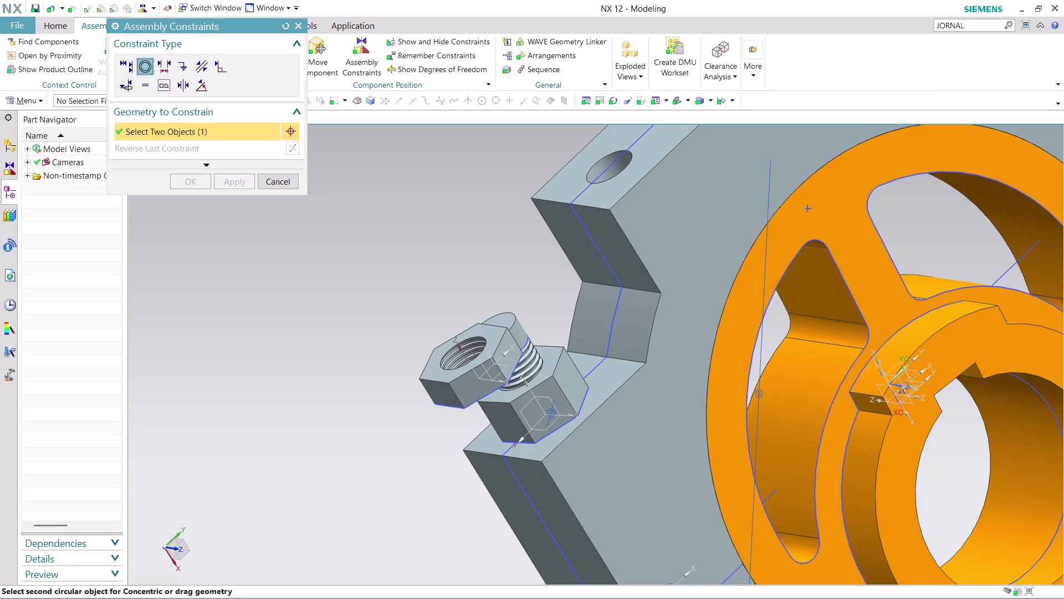
Apply a trial Concentric fit between the bolt's top edge and the nut's arc.
scroll(up, 3)
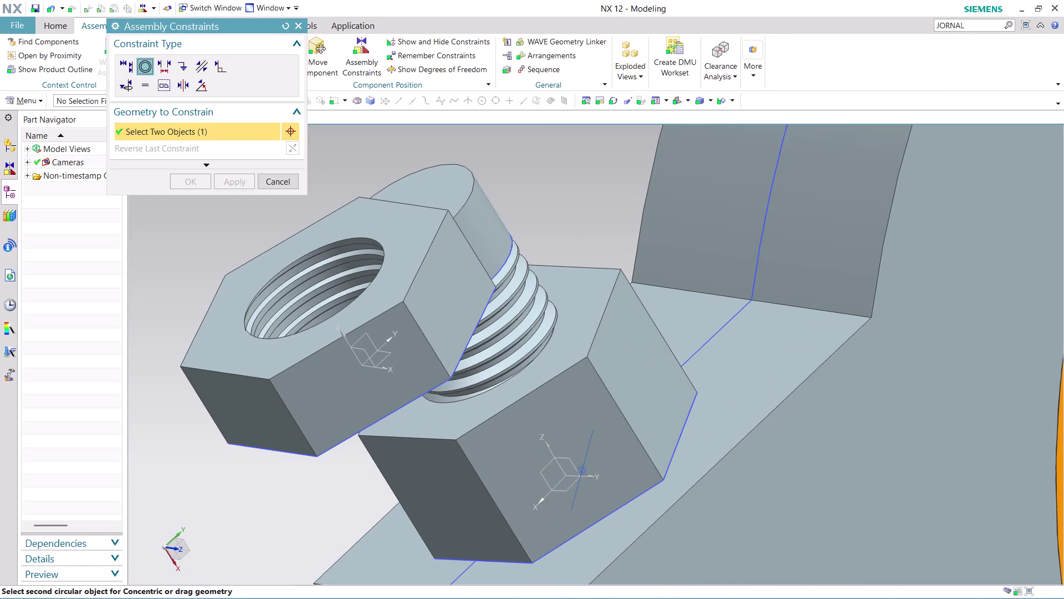
scroll(down, 3)
middle_drag(433, 472, 422, 423)
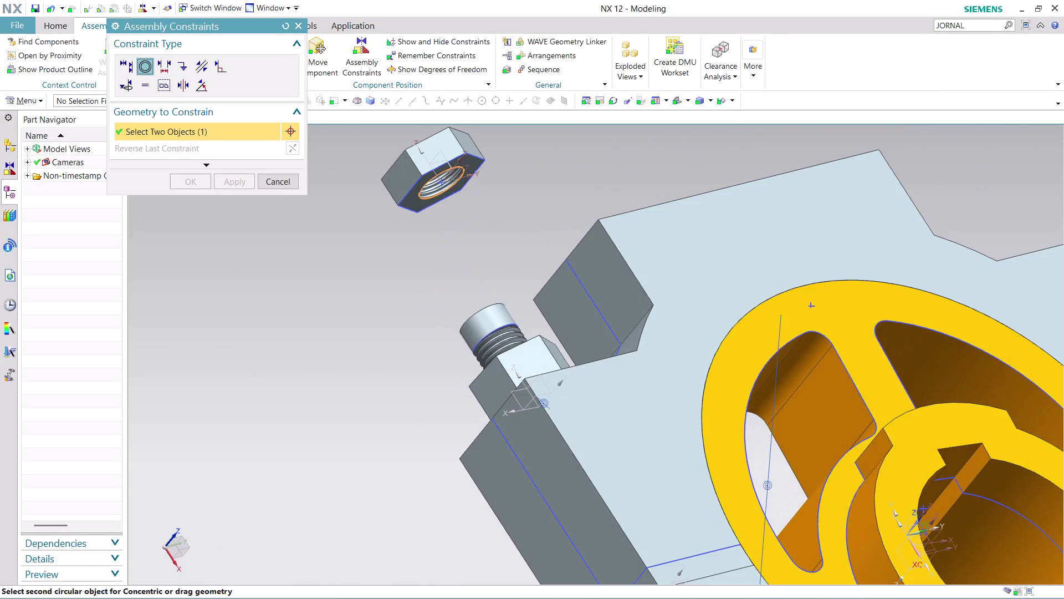
scroll(up, 3)
middle_drag(425, 401, 469, 445)
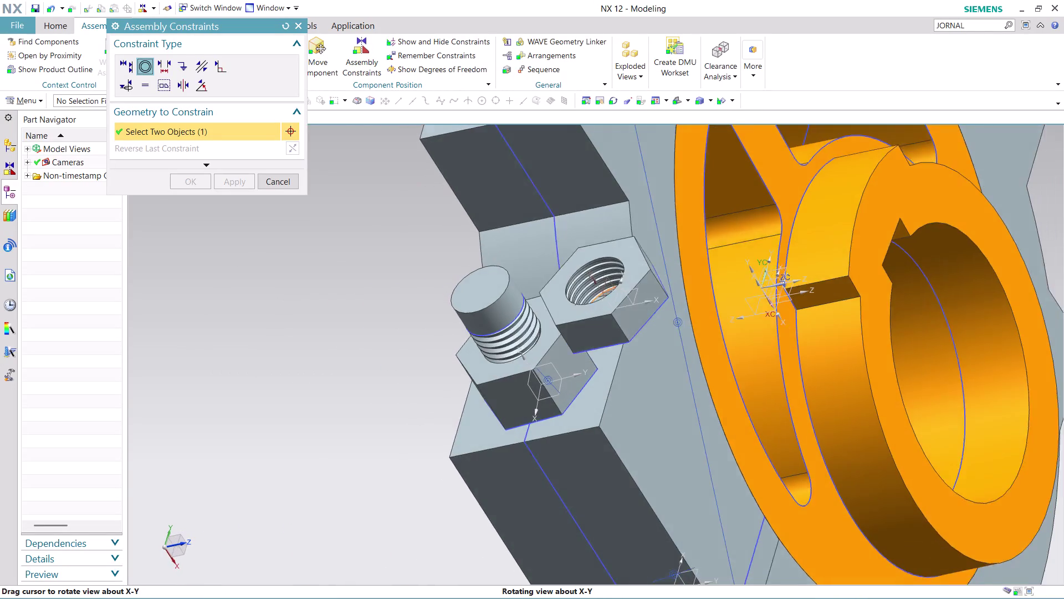
middle_drag(469, 445, 471, 446)
scroll(up, 3)
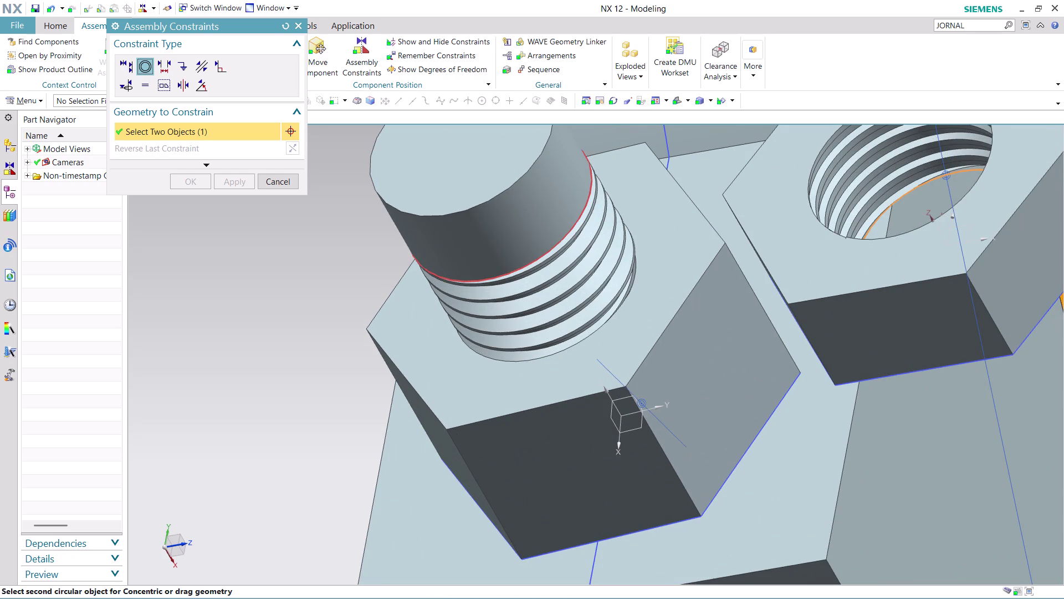
click(514, 266)
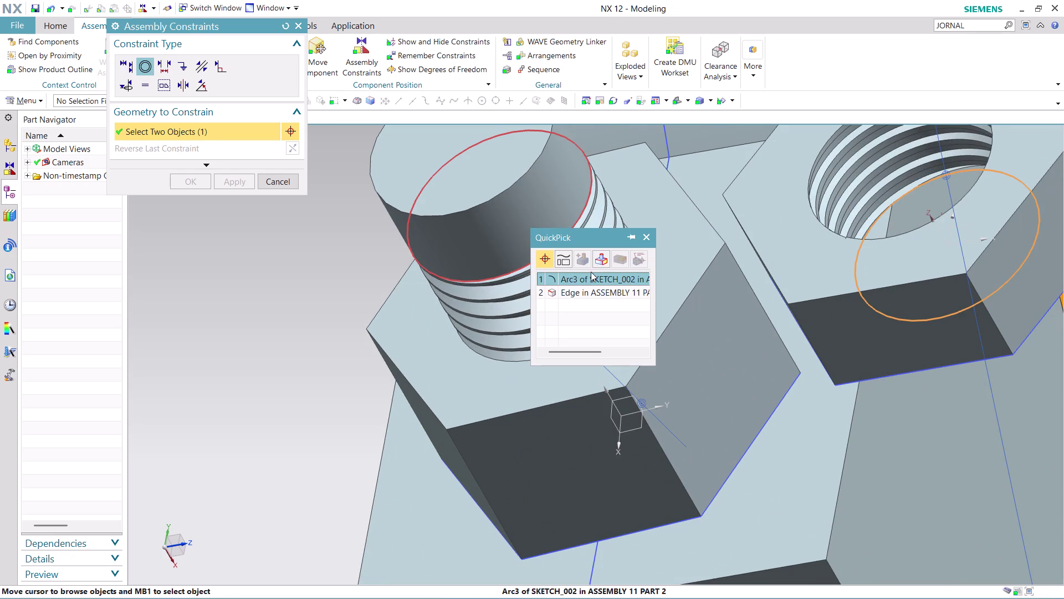
click(592, 273)
scroll(down, 3)
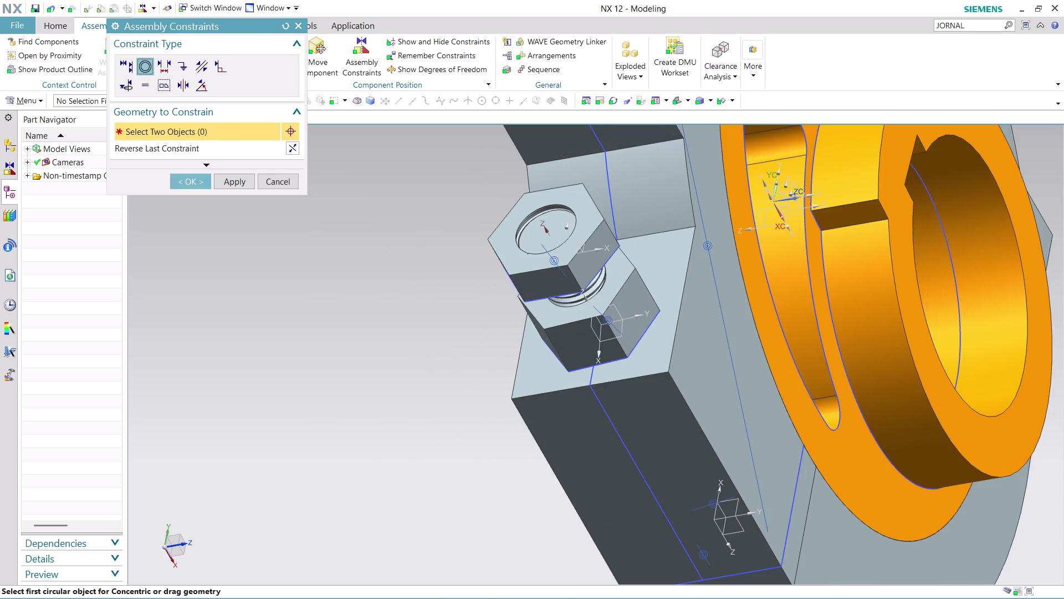
Undo the concentric fit and close Assembly Constraints, leaving the nut loose.
key(ctrl+z)
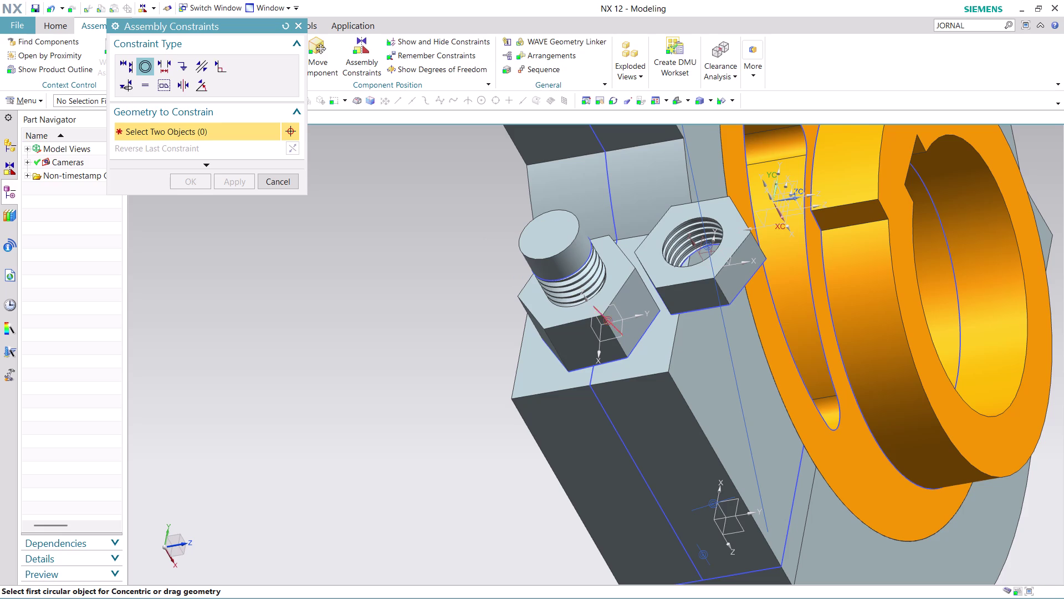
scroll(down, 3)
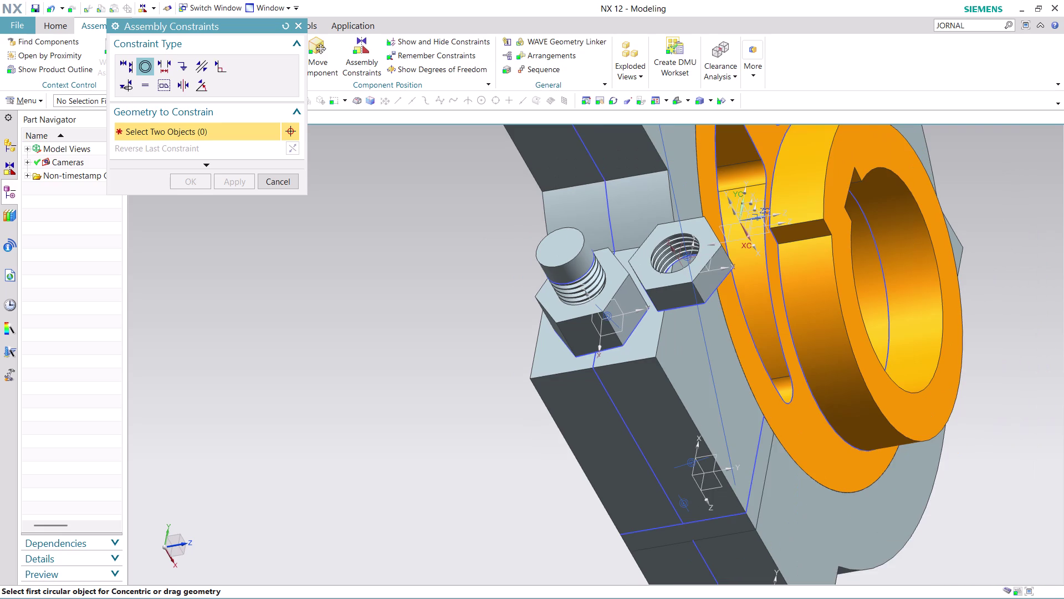
middle_drag(971, 352, 956, 329)
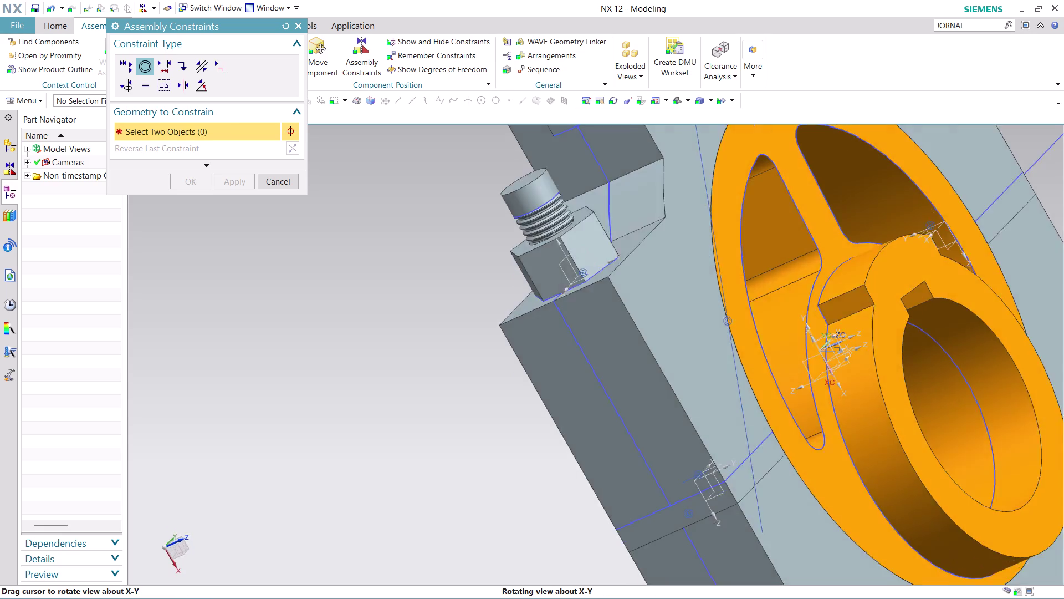
middle_drag(956, 329, 905, 324)
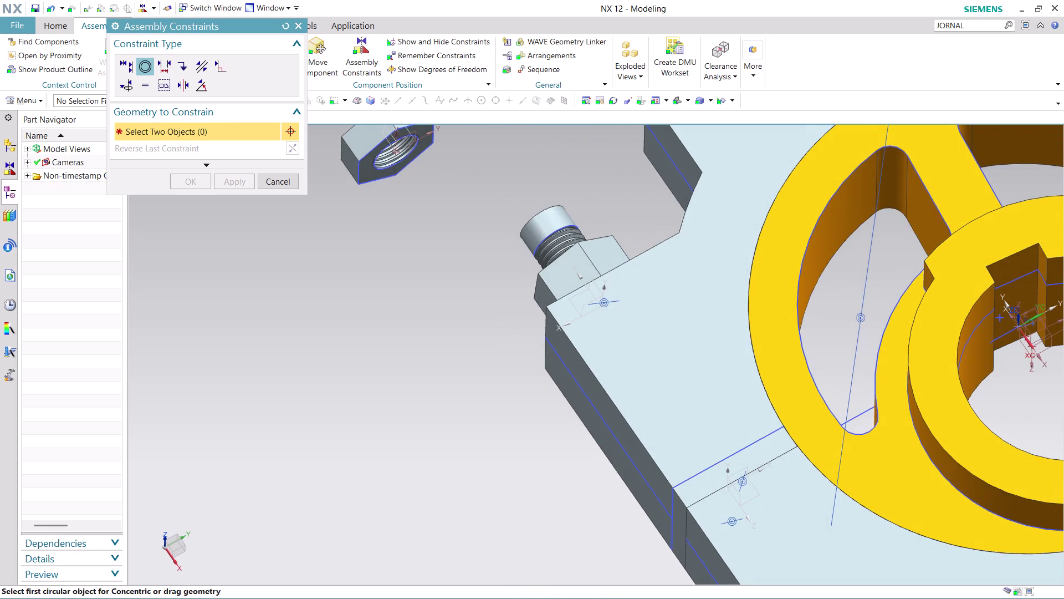
scroll(down, 3)
scroll(up, 3)
scroll(down, 3)
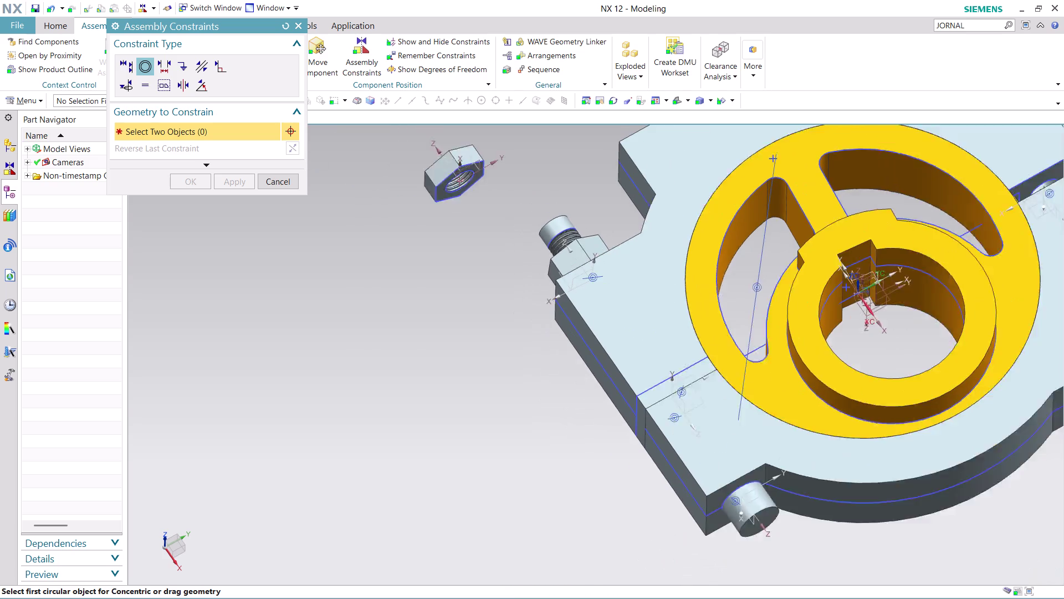
scroll(down, 3)
scroll(up, 3)
middle_drag(604, 210, 626, 226)
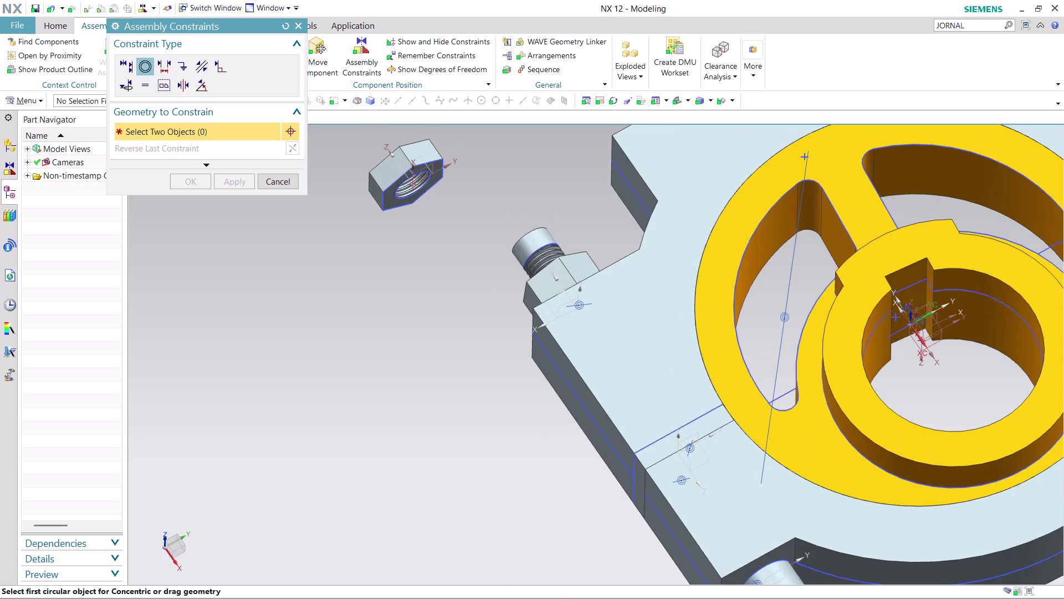
middle_drag(626, 226, 642, 238)
key(ctrl+z)
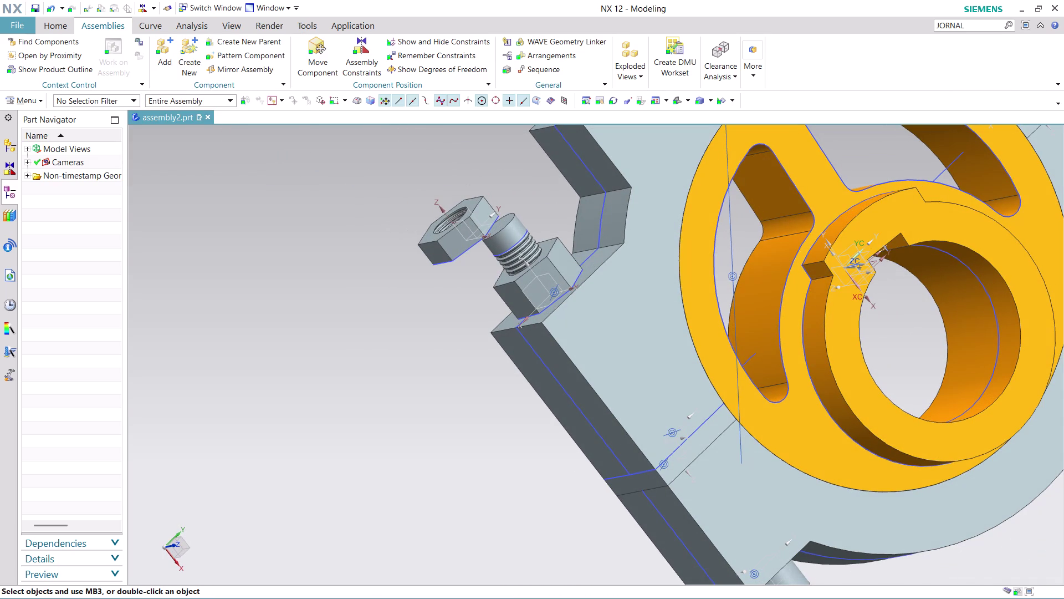
Rotate the loose hex nut about its axis to roughly 200 degrees with Move Component.
key(ctrl+z)
key(ctrl+z)
scroll(down, 3)
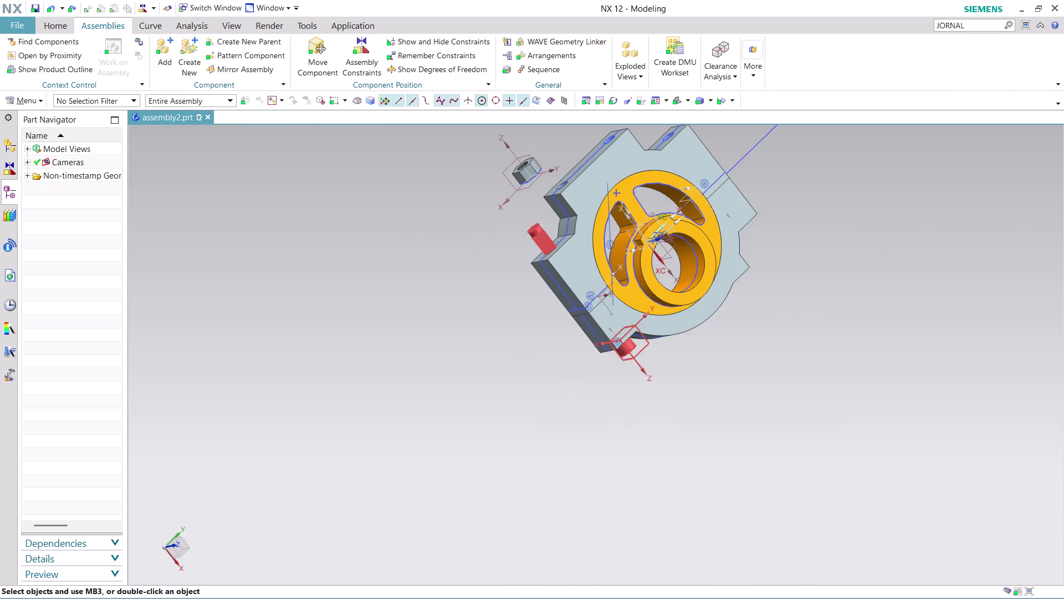
scroll(down, 3)
scroll(up, 3)
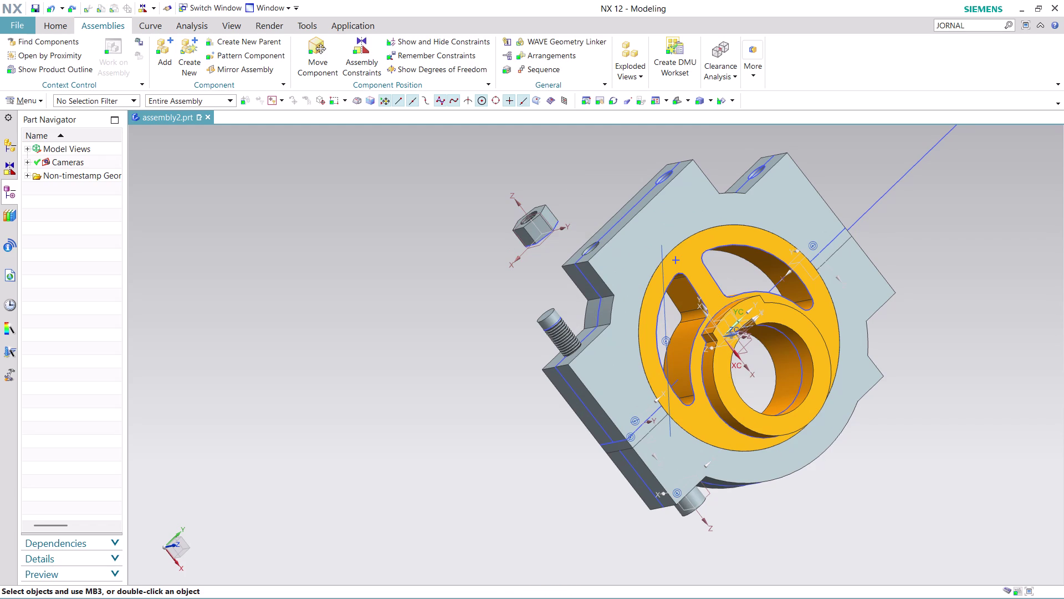
click(306, 57)
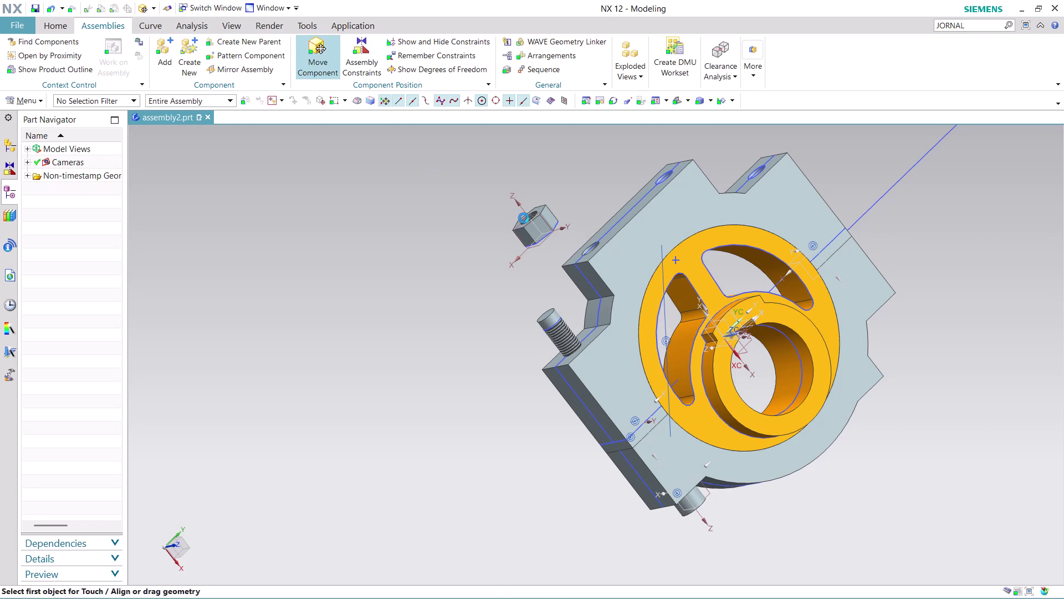
click(527, 220)
click(290, 123)
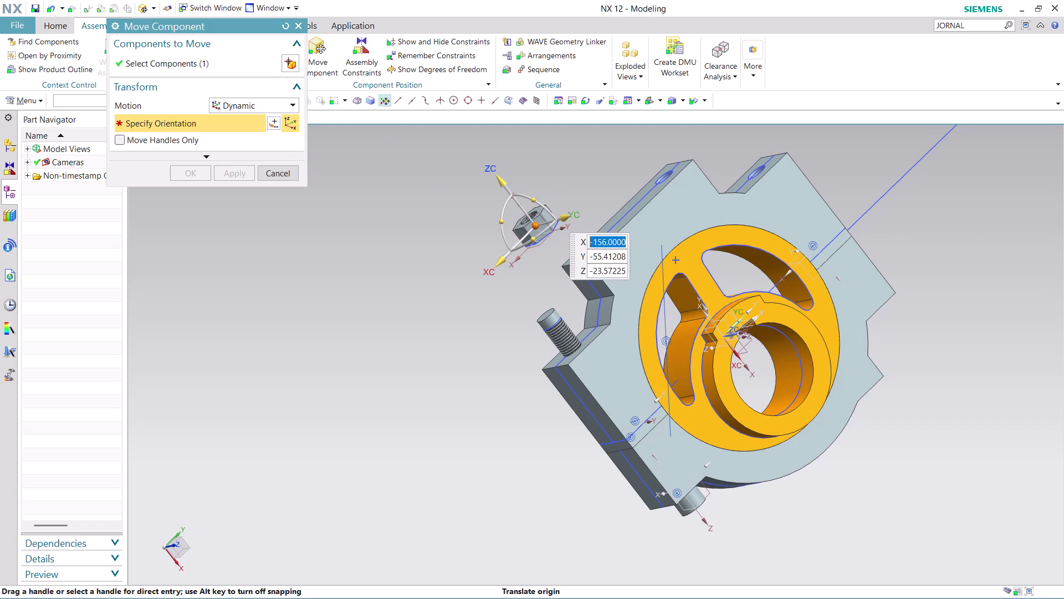
drag(535, 200, 503, 181)
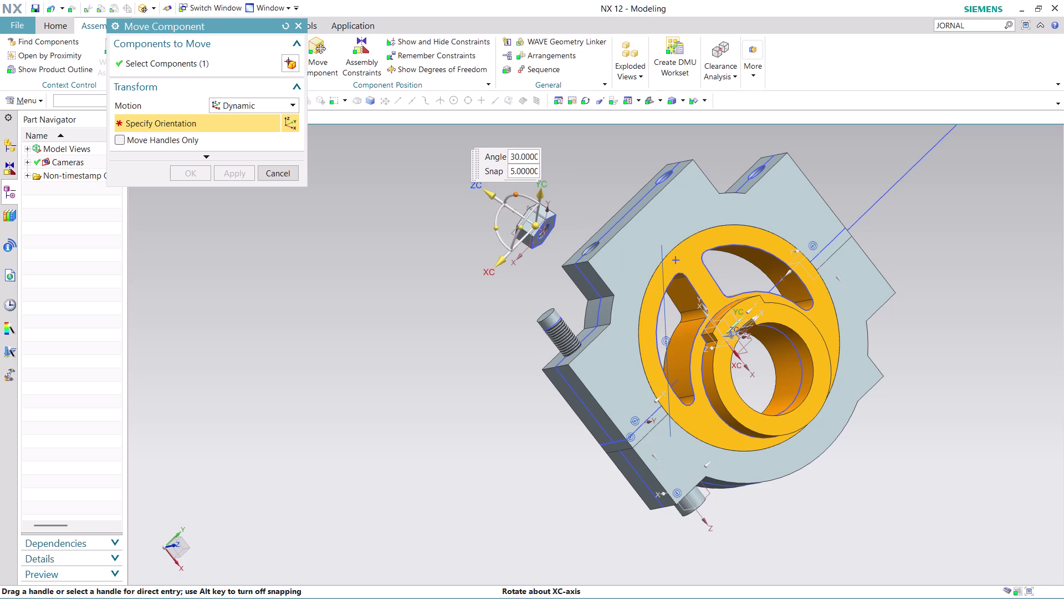
drag(502, 181, 564, 372)
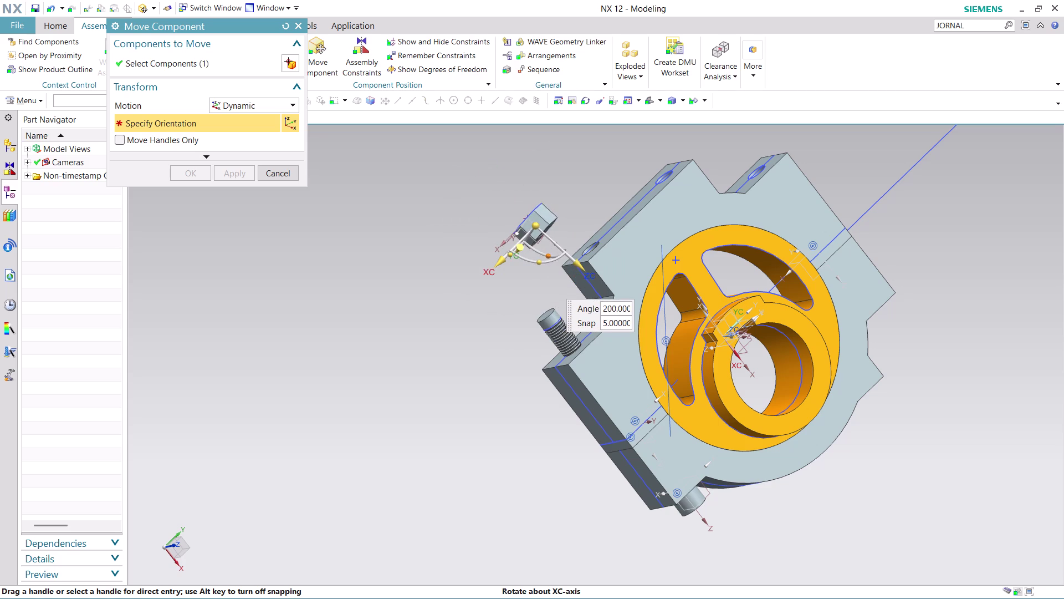
drag(564, 372, 550, 327)
click(181, 172)
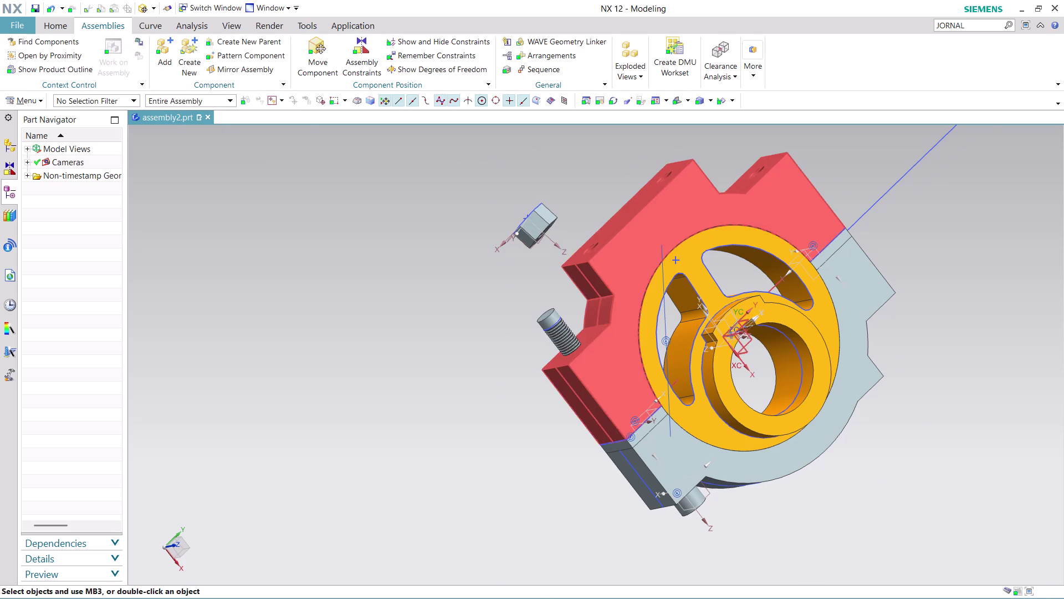
Orbit to the block top and open Assembly Constraints.
scroll(up, 3)
middle_drag(736, 186, 727, 158)
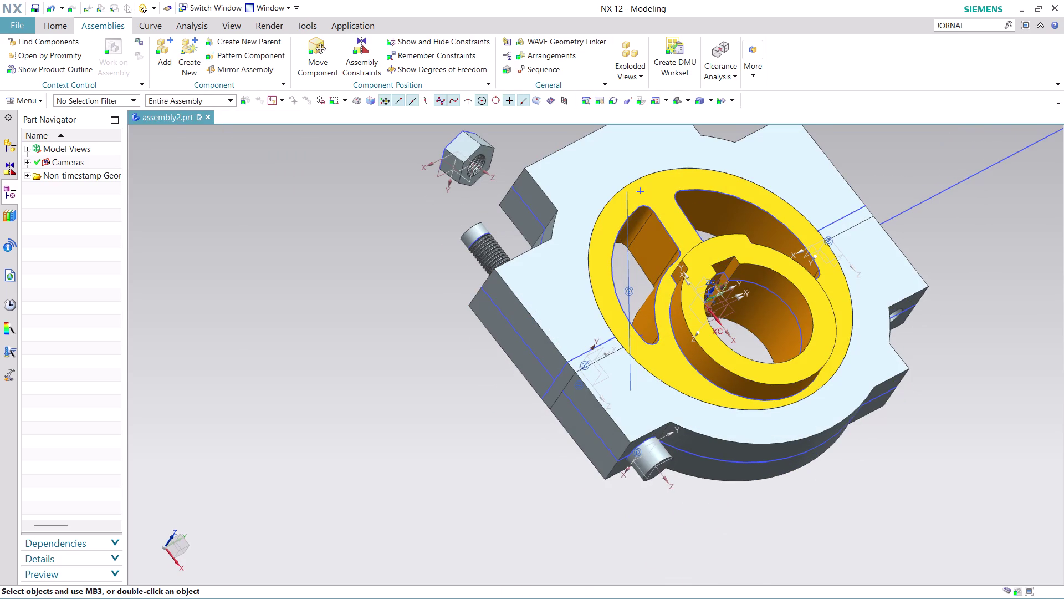
click(373, 52)
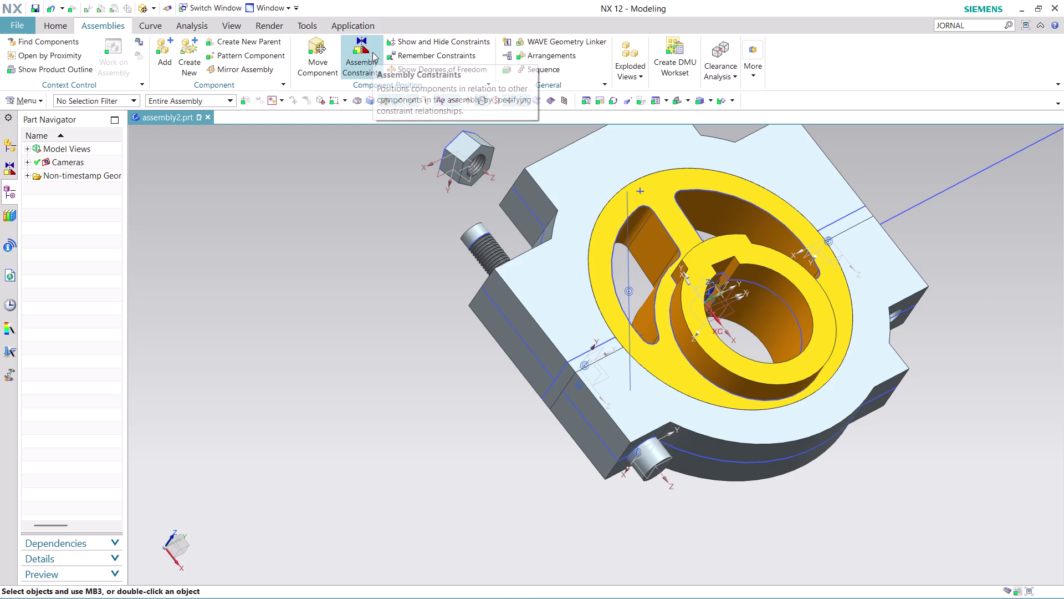
Make the nut's hole edge concentric with the bolt's thread edge, then begin adding a component.
scroll(up, 3)
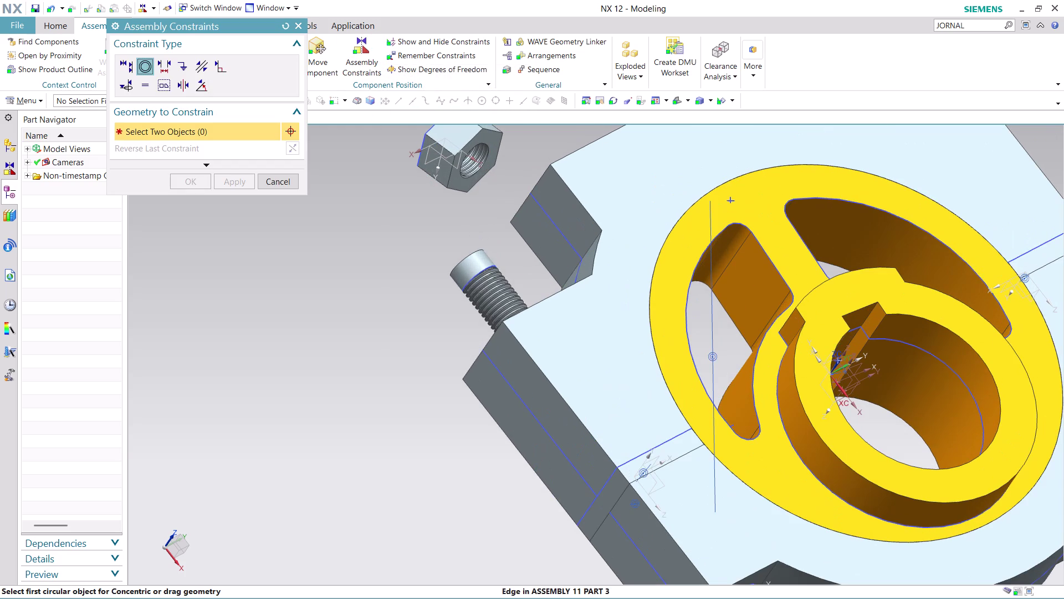
click(484, 146)
middle_drag(498, 217, 513, 230)
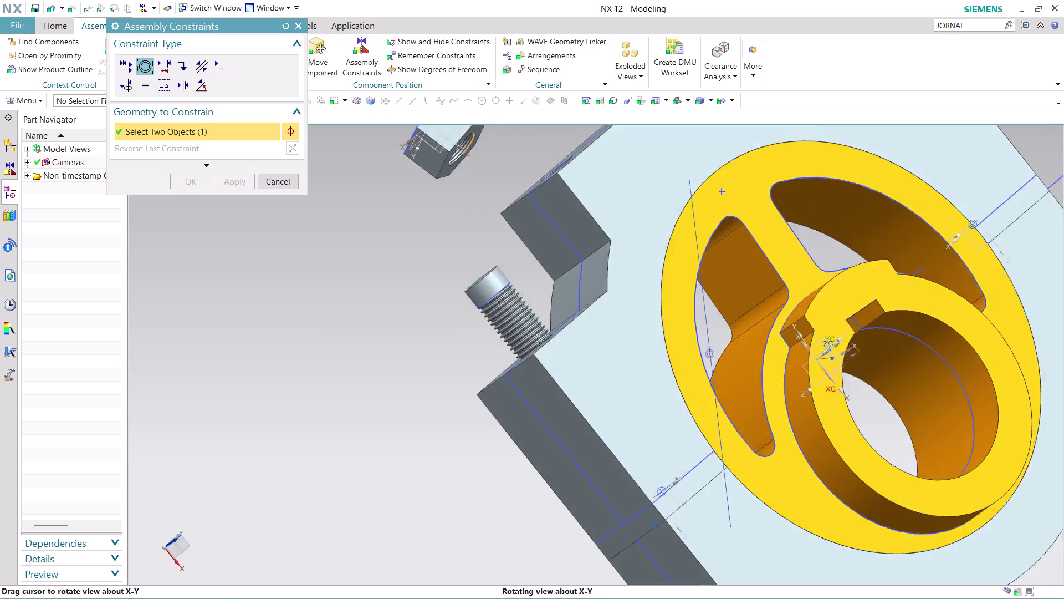
middle_drag(513, 230, 530, 251)
scroll(up, 3)
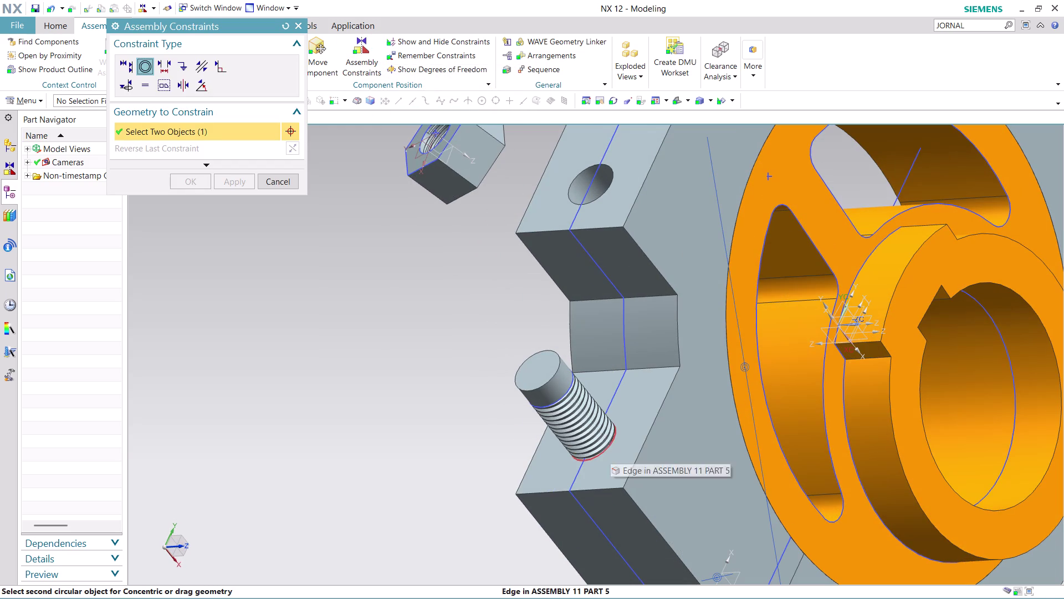
click(610, 449)
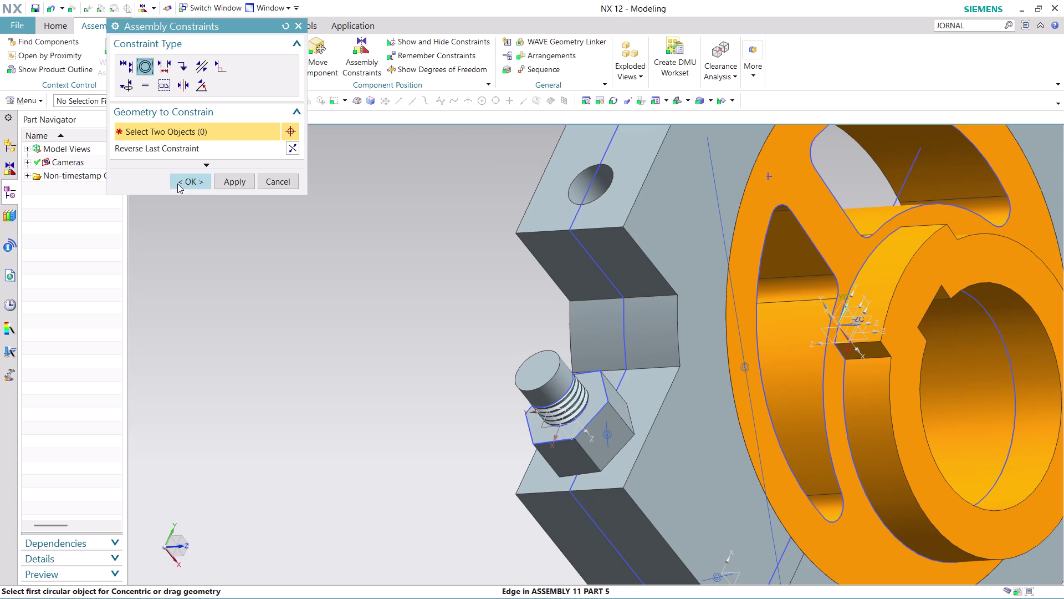
click(177, 183)
click(156, 53)
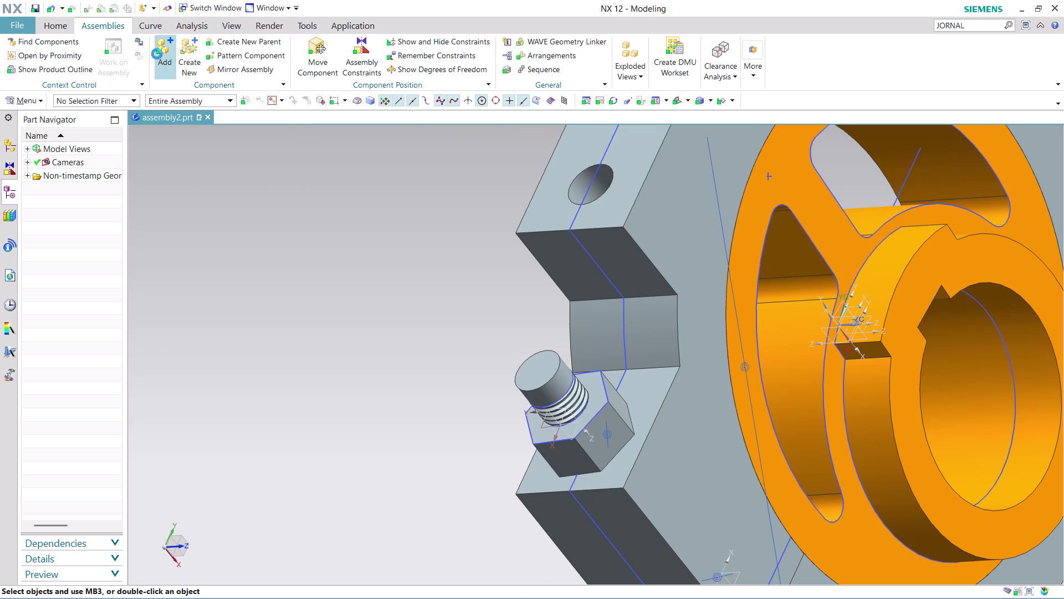
click(289, 84)
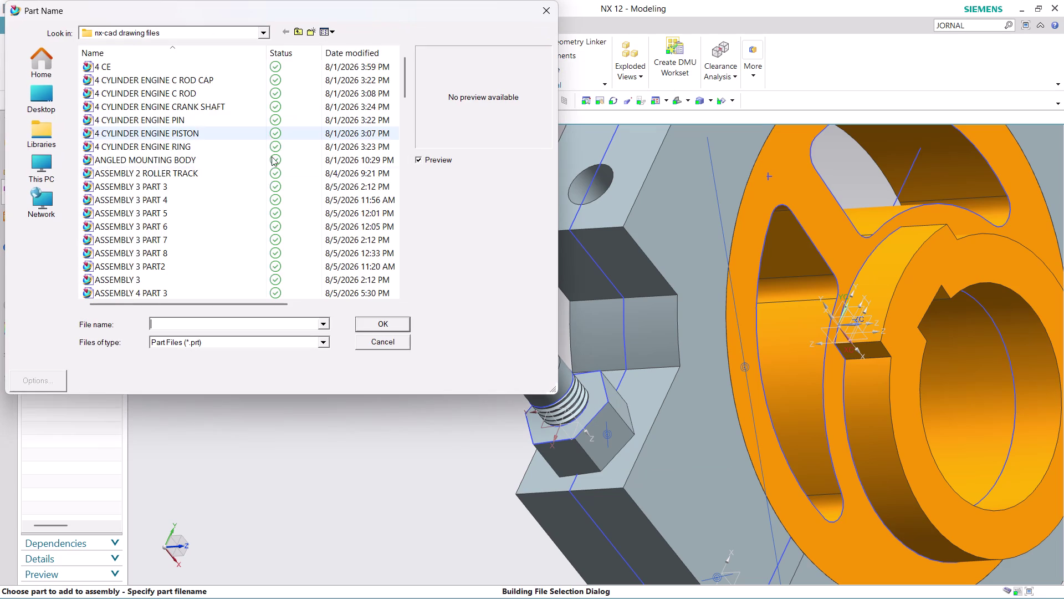
Load the hex nut part with Assembly Location set to Absolute - Displayed Part.
scroll(down, 3)
scroll(down, 3)
scroll(down, 3)
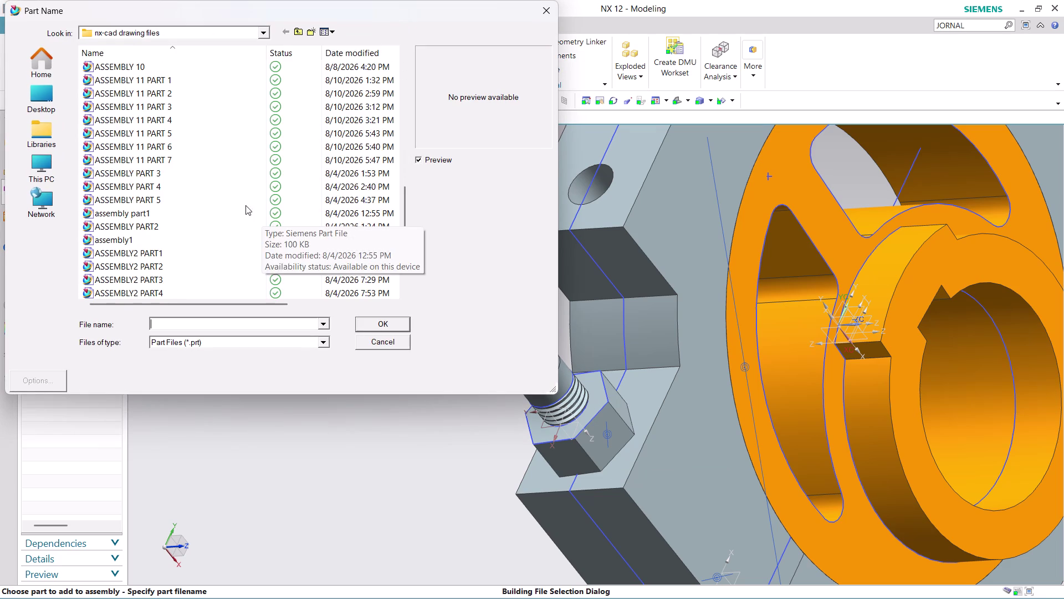
click(200, 158)
click(401, 319)
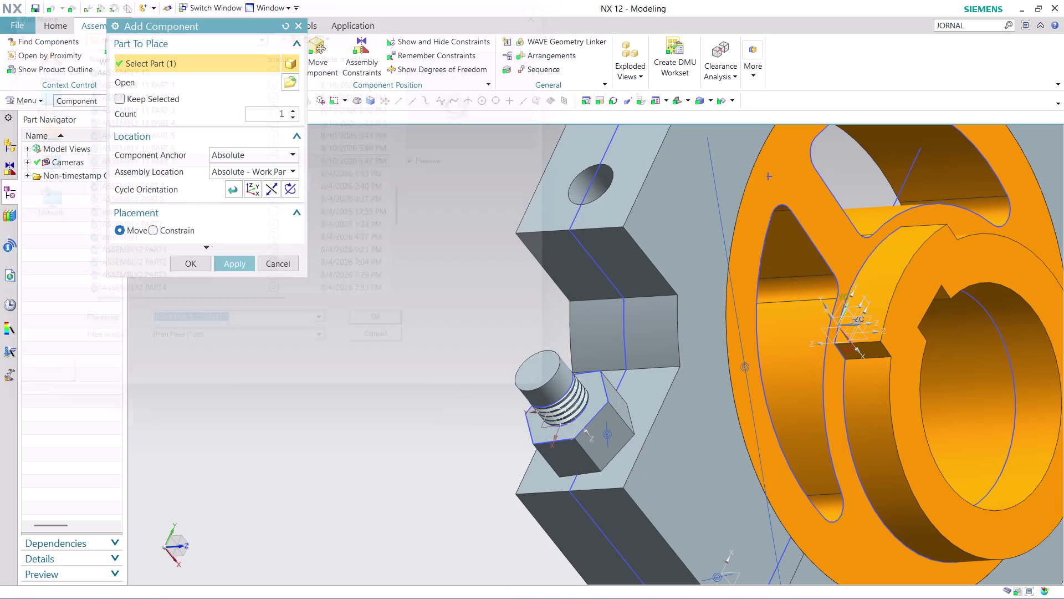
click(283, 166)
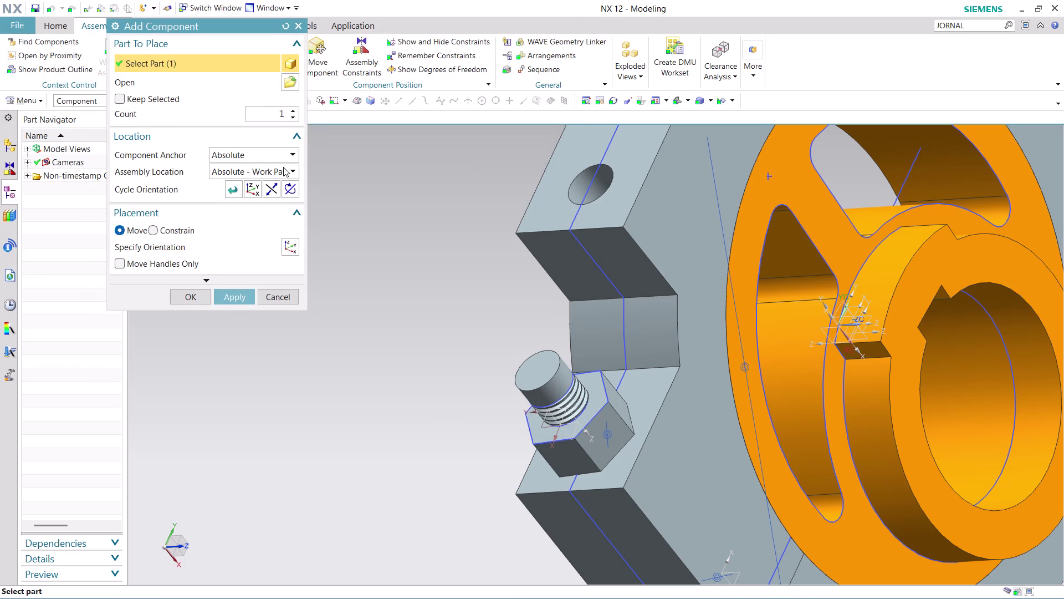
click(275, 215)
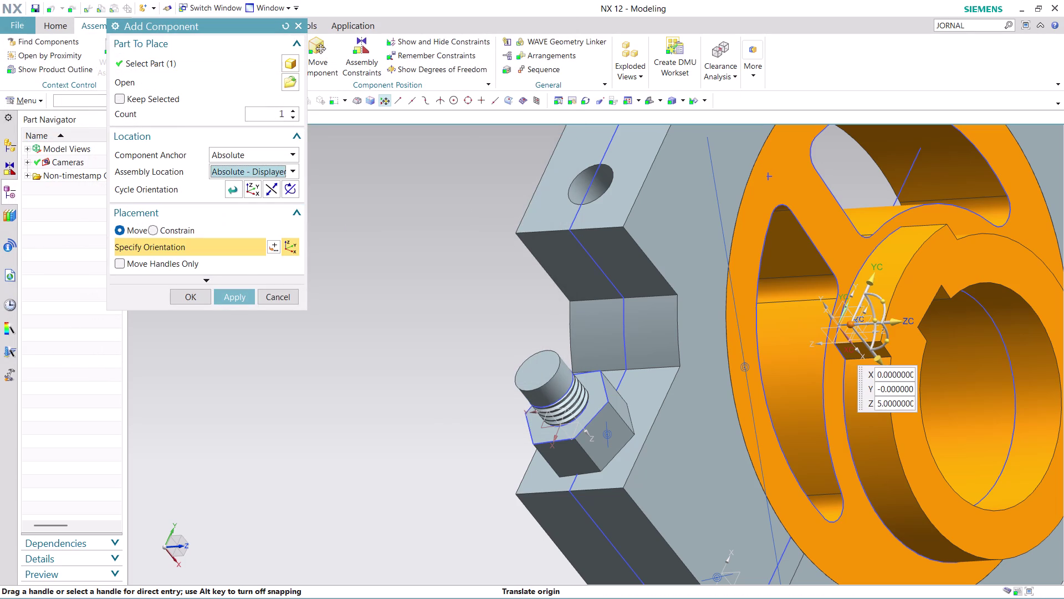
Drag the new nut roughly along Z, X and Y toward the block.
drag(903, 322, 1029, 309)
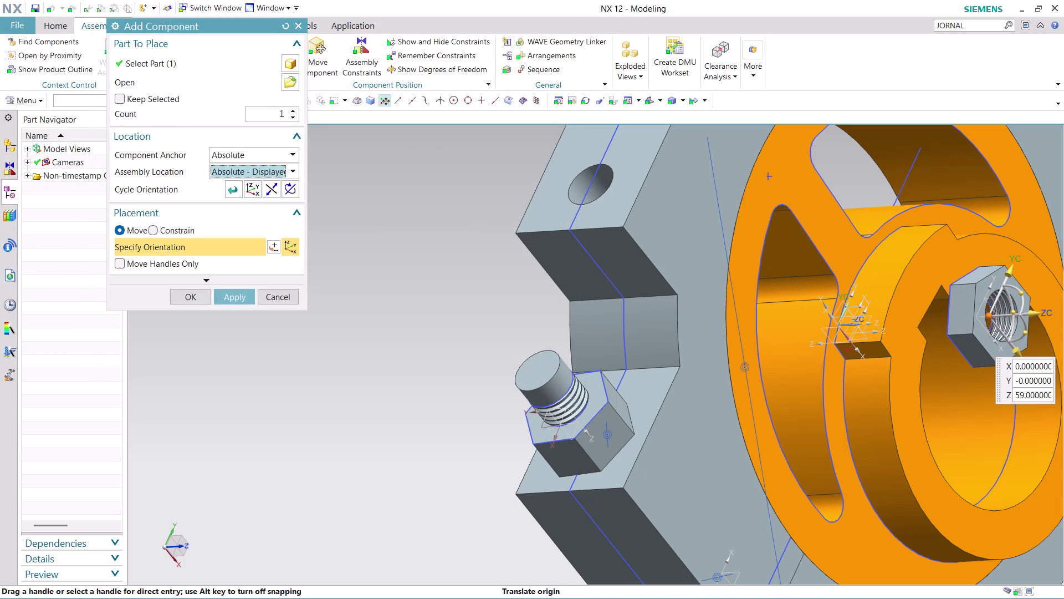
drag(1020, 355, 686, 265)
scroll(down, 3)
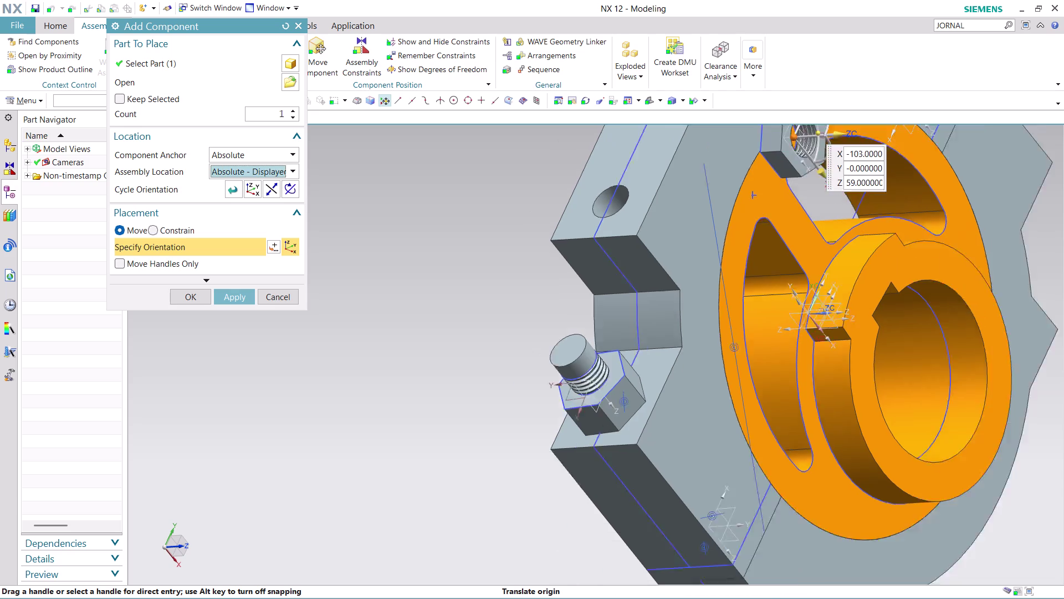
scroll(down, 3)
scroll(up, 3)
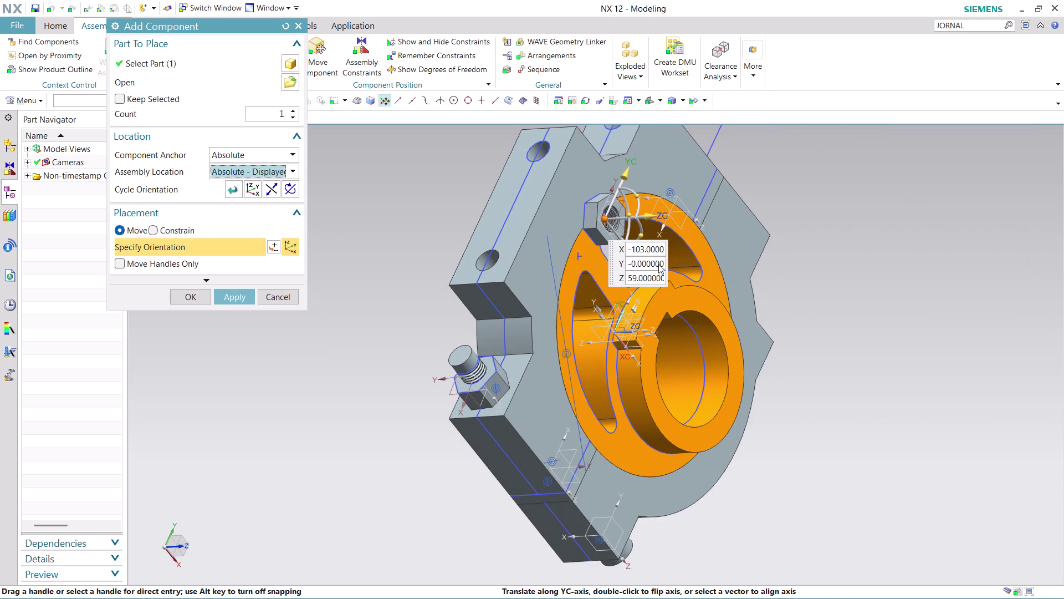
scroll(up, 3)
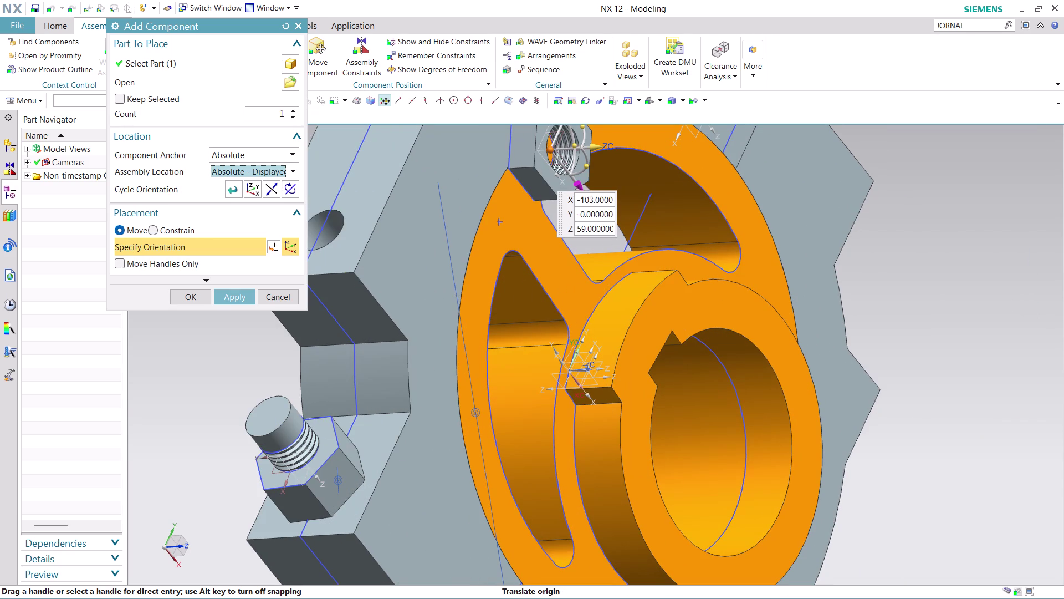
drag(576, 187, 422, 166)
scroll(down, 3)
scroll(down, 3)
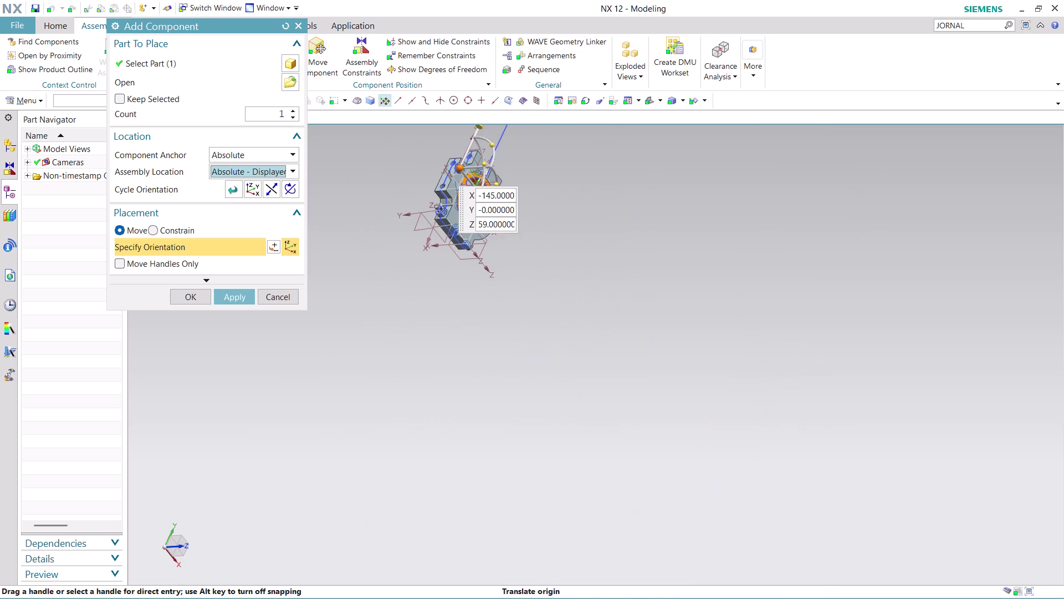
scroll(down, 3)
scroll(up, 3)
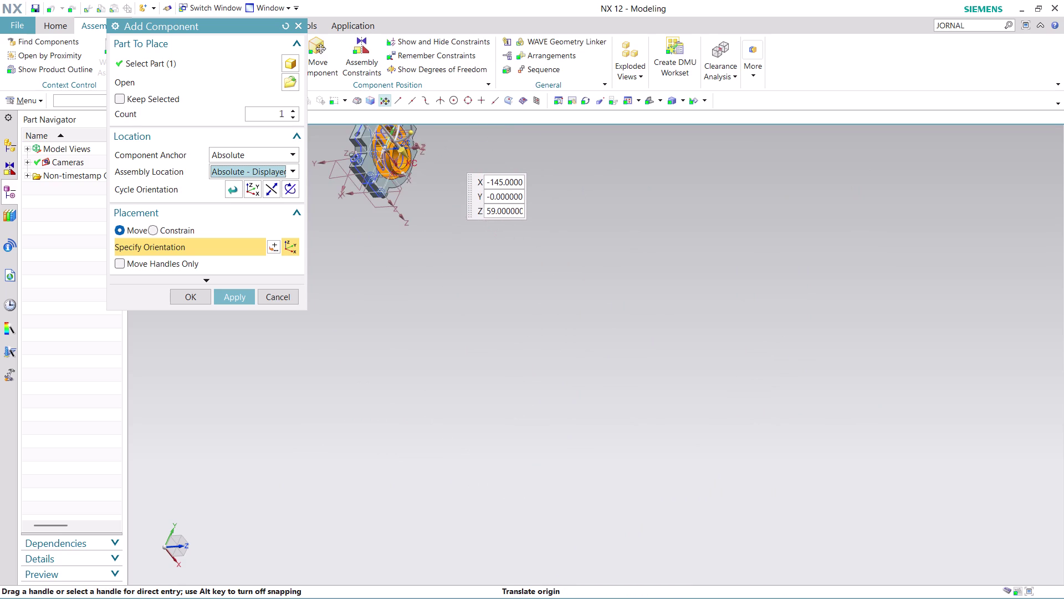
middle_drag(621, 223, 715, 385)
scroll(up, 3)
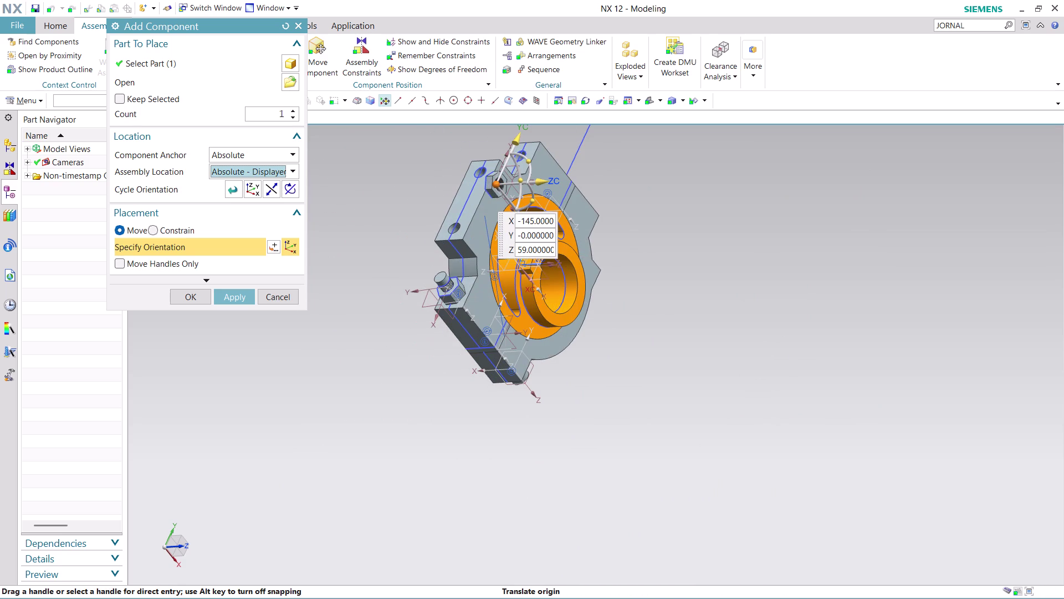
scroll(up, 3)
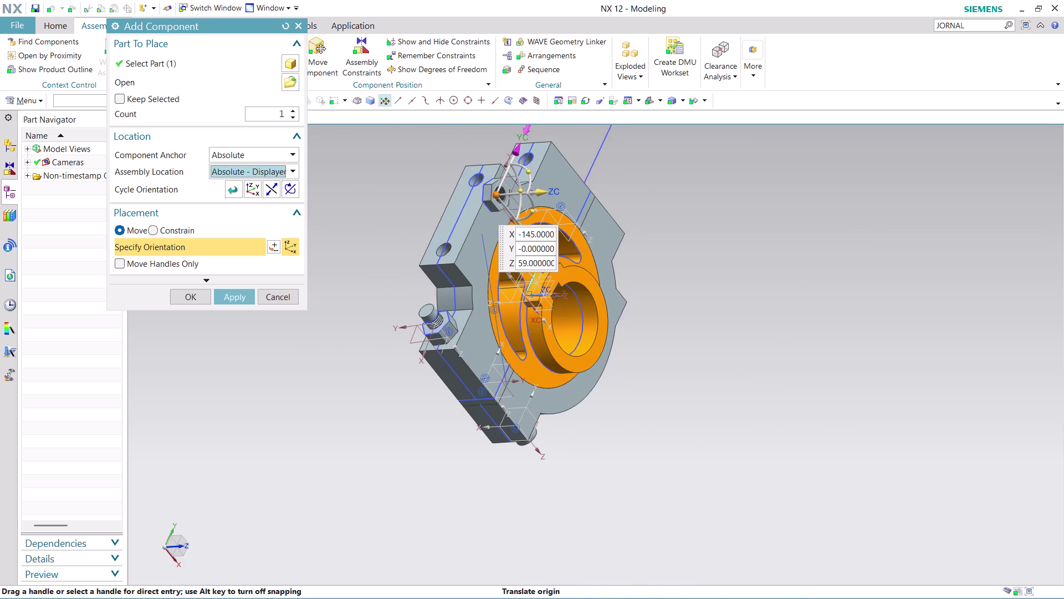
drag(521, 145, 462, 206)
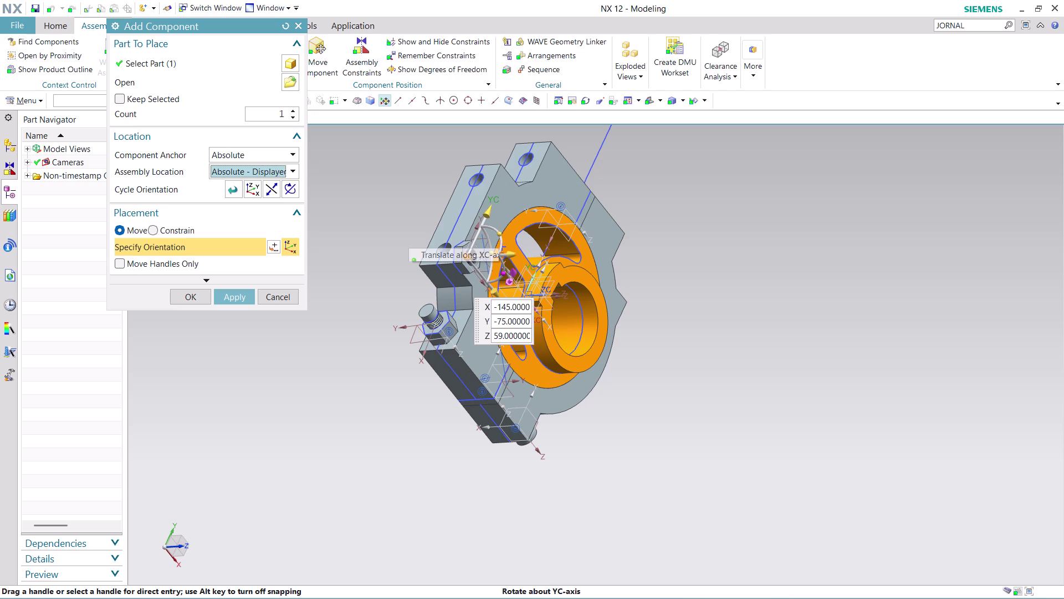
drag(501, 280, 486, 239)
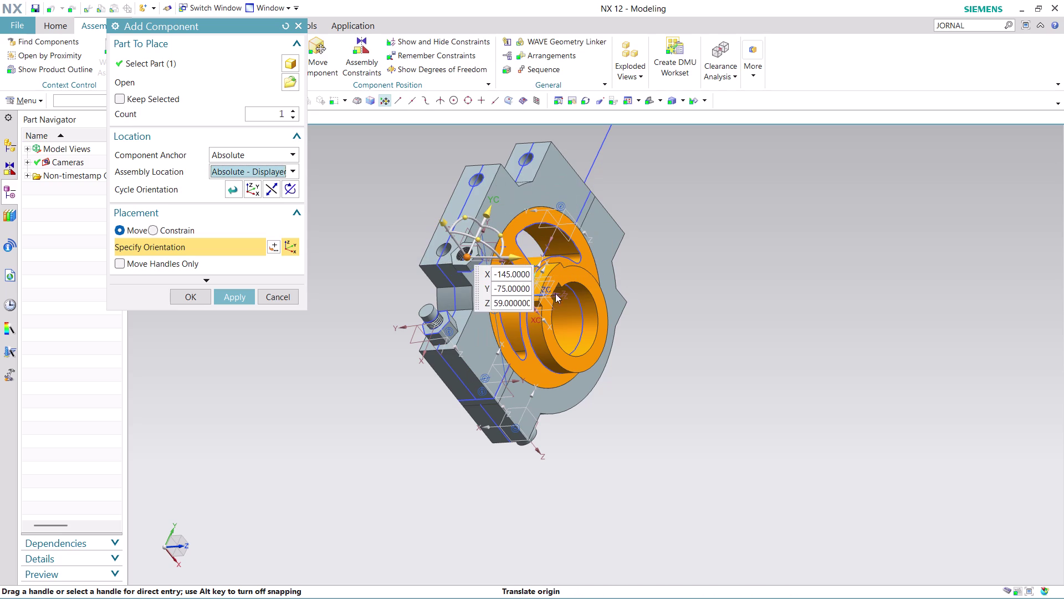
middle_drag(645, 337, 647, 295)
scroll(up, 3)
scroll(down, 3)
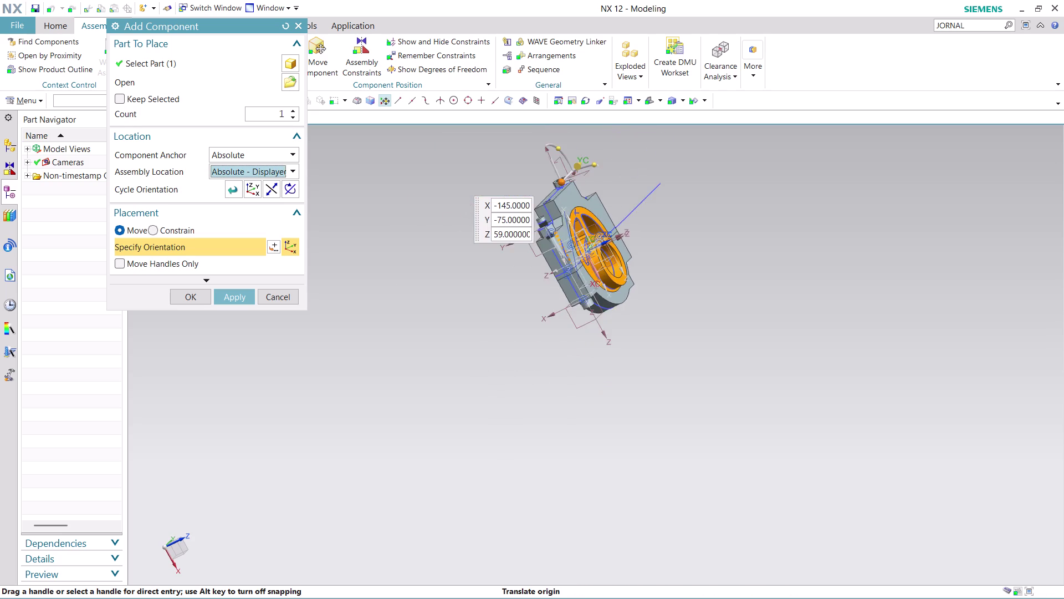
scroll(up, 3)
scroll(up, 3)
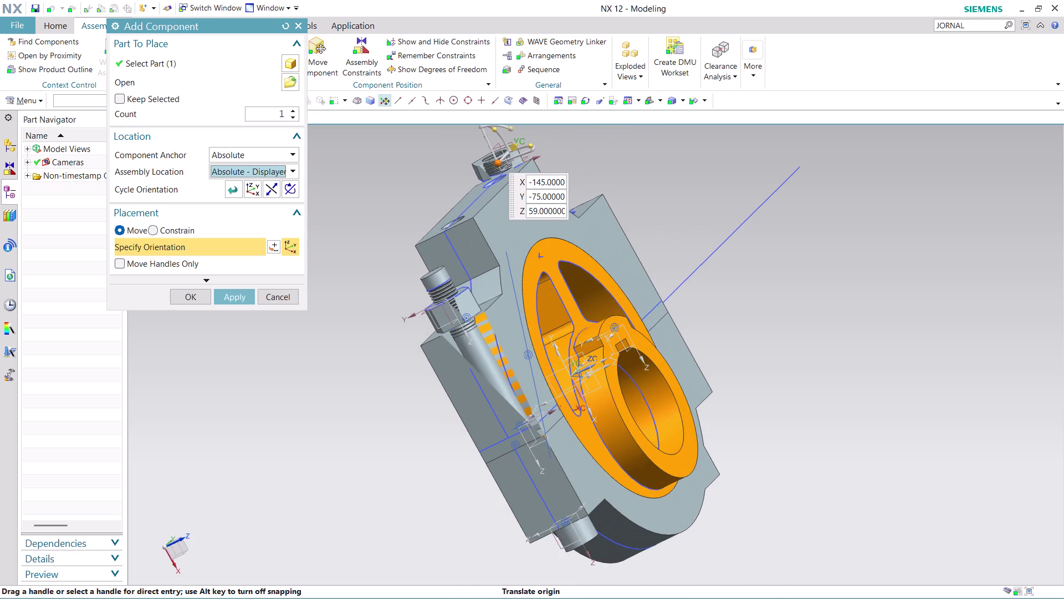
scroll(up, 3)
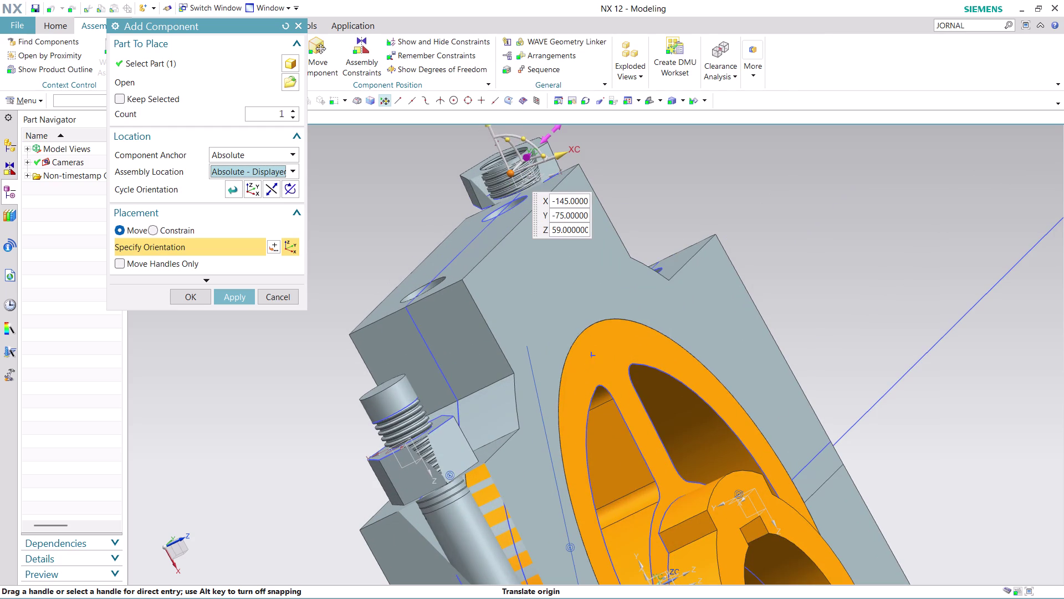
drag(530, 155, 668, 177)
scroll(down, 3)
scroll(up, 3)
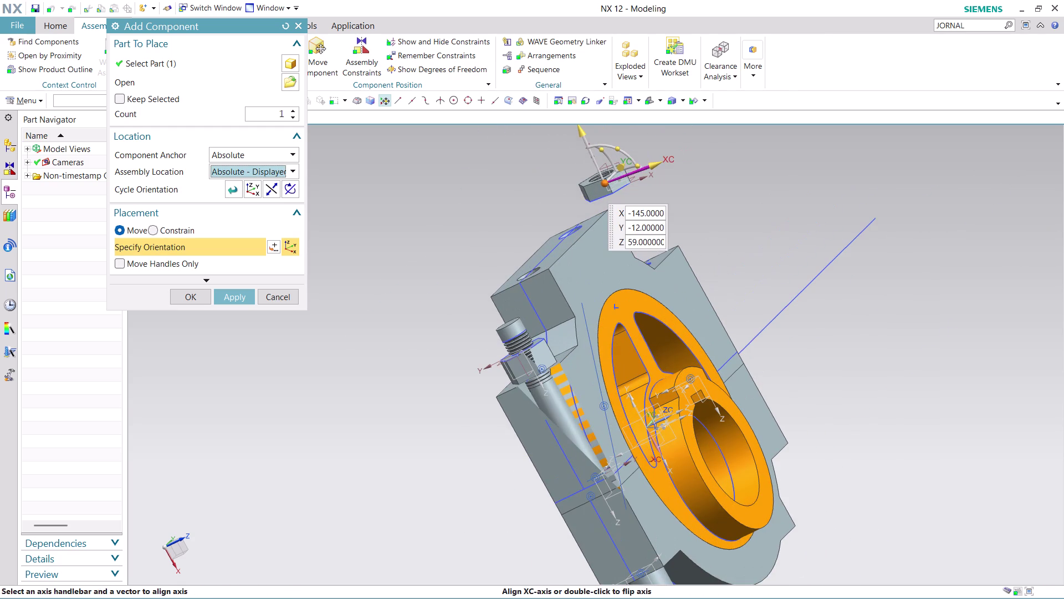
Fine-tune the nut's Y and Z position above the block's top hole and confirm.
drag(620, 162, 443, 376)
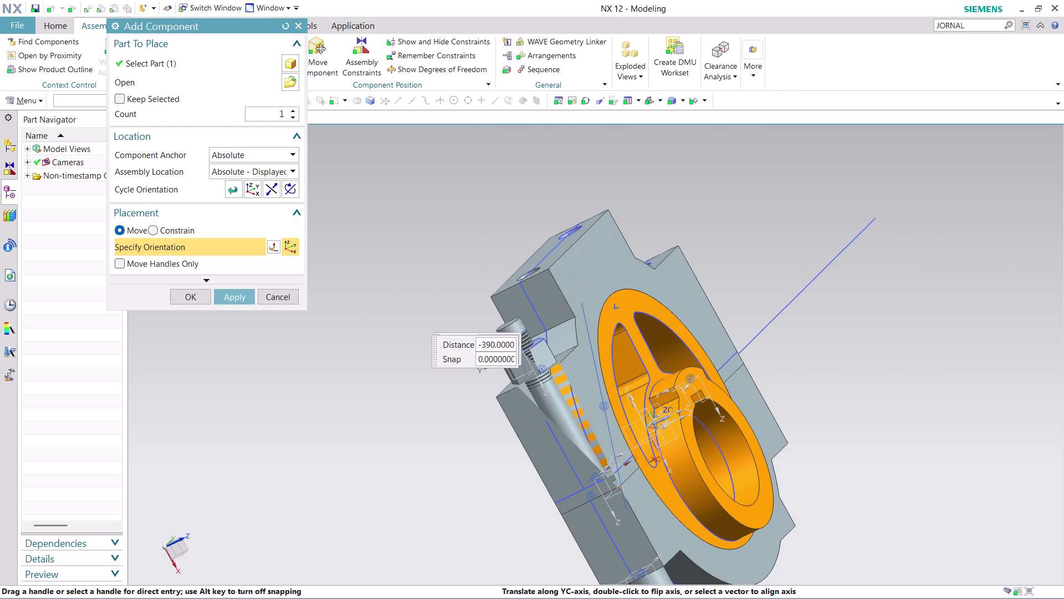
drag(443, 376, 682, 178)
scroll(down, 3)
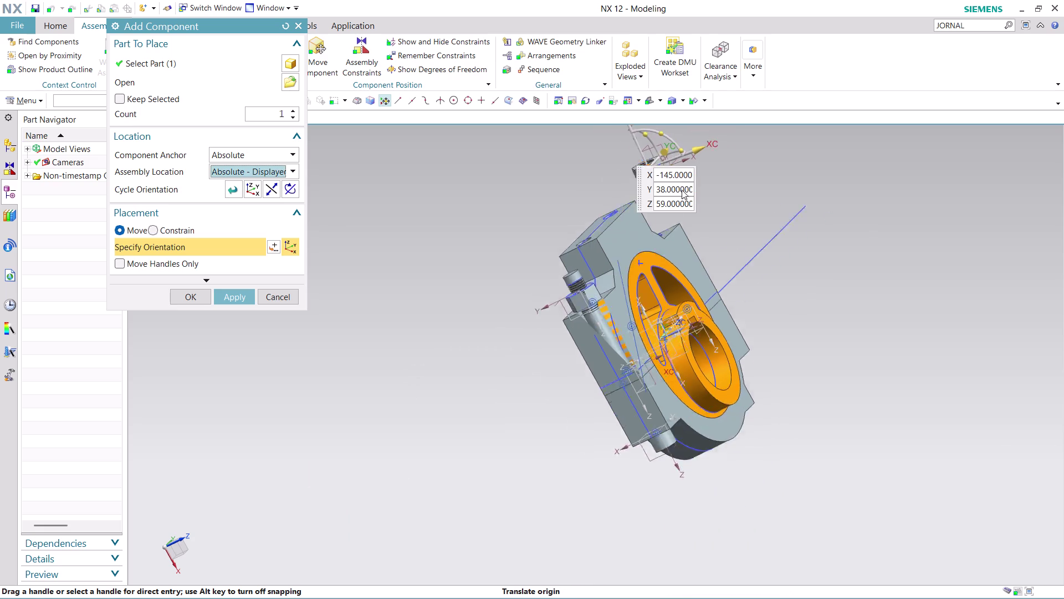
scroll(down, 3)
scroll(up, 3)
middle_drag(467, 280, 475, 294)
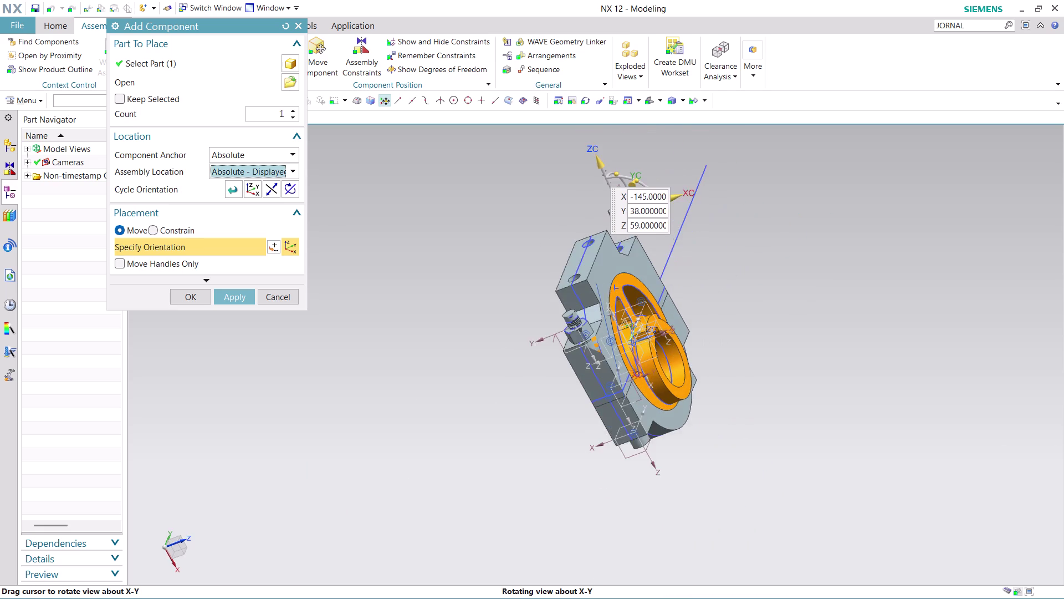
middle_drag(475, 293, 486, 310)
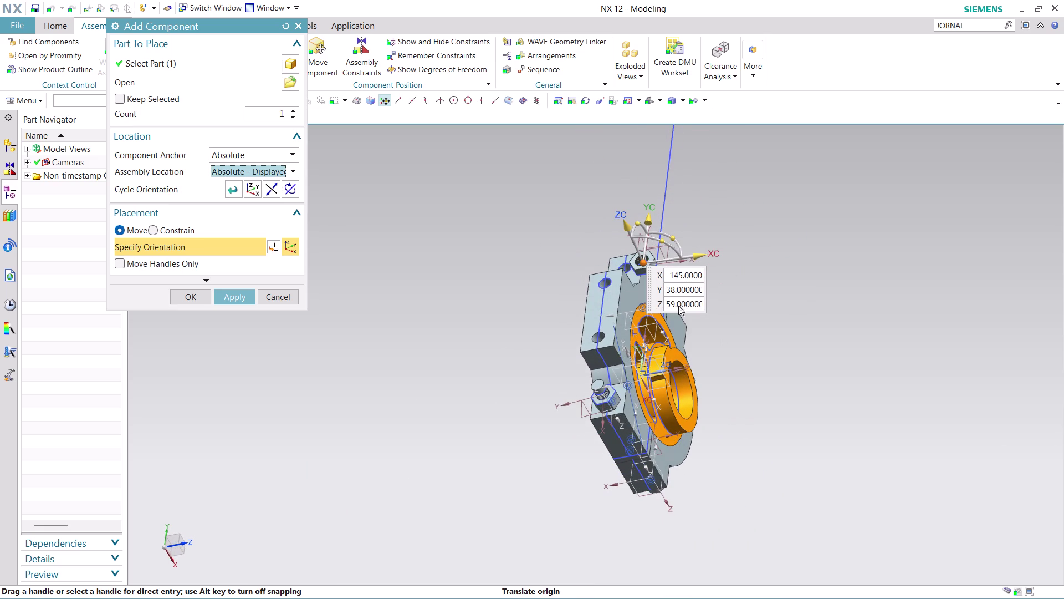
scroll(up, 3)
drag(636, 157, 642, 196)
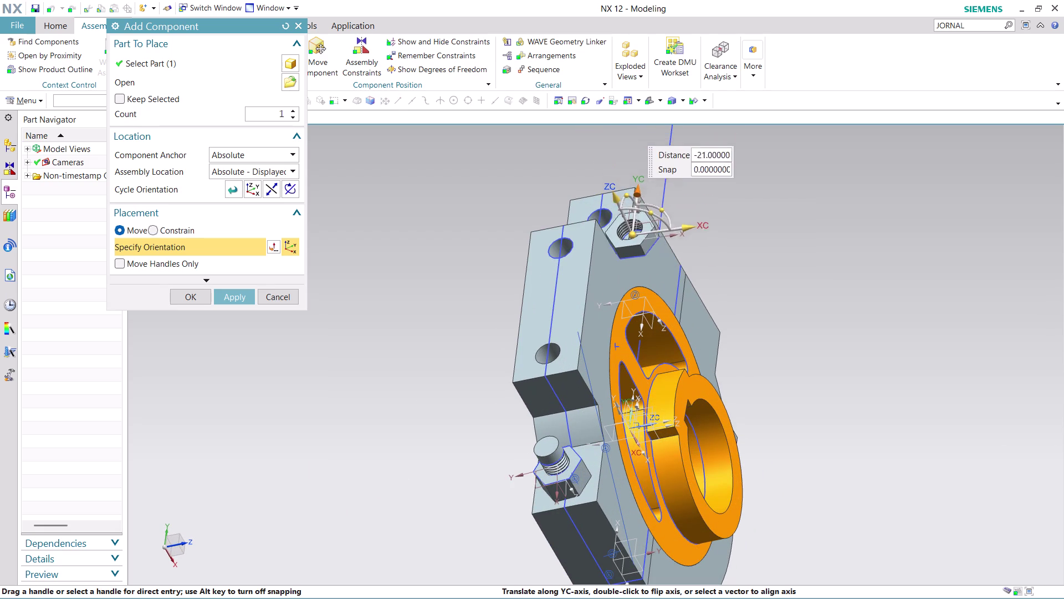
drag(641, 196, 611, 244)
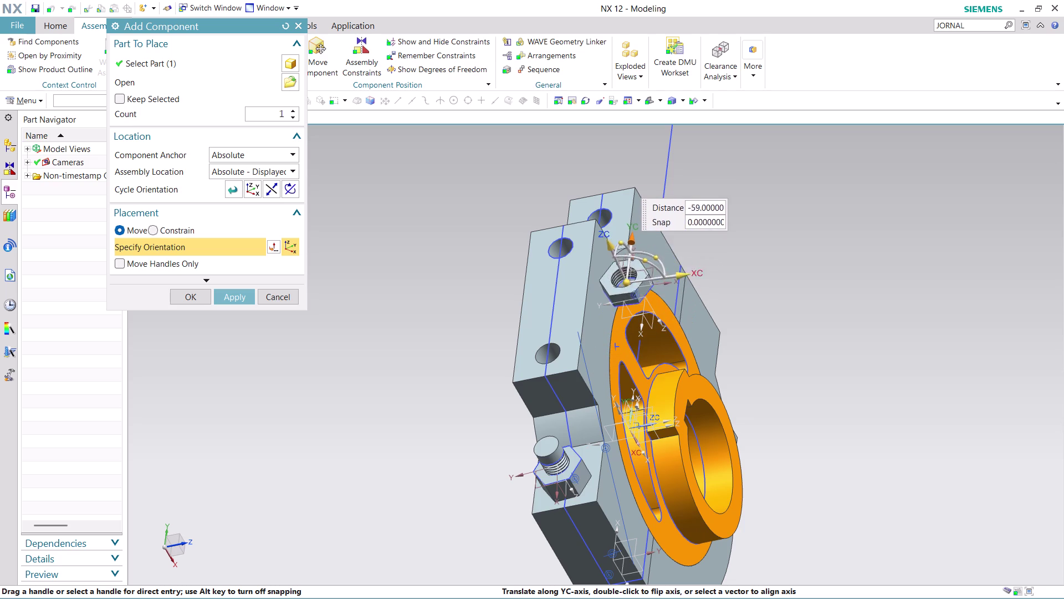
drag(611, 243, 606, 190)
drag(616, 196, 562, 163)
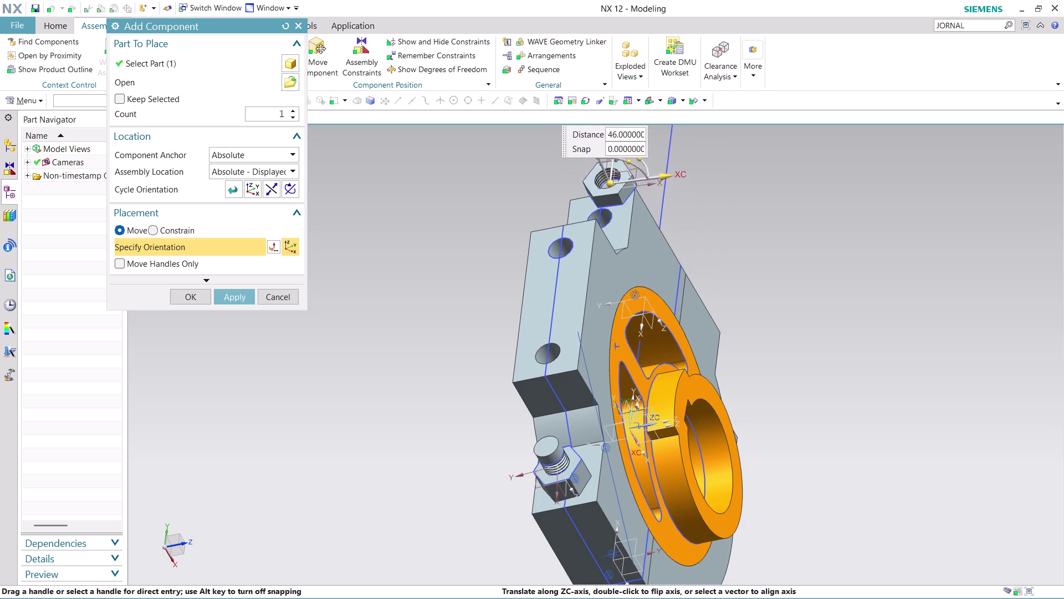
drag(562, 164, 527, 144)
scroll(down, 3)
scroll(up, 3)
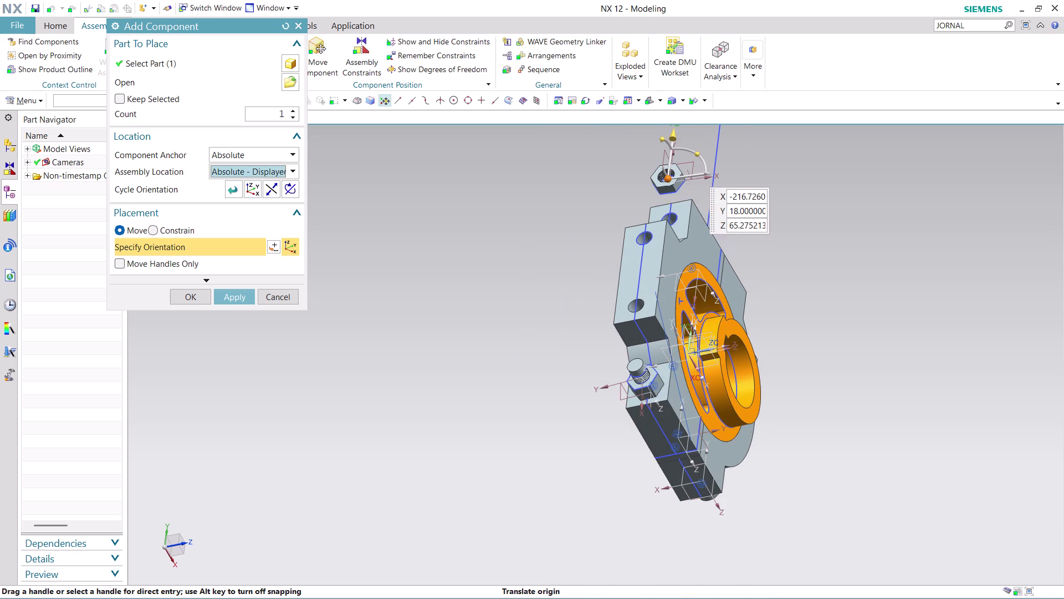
drag(671, 133, 671, 202)
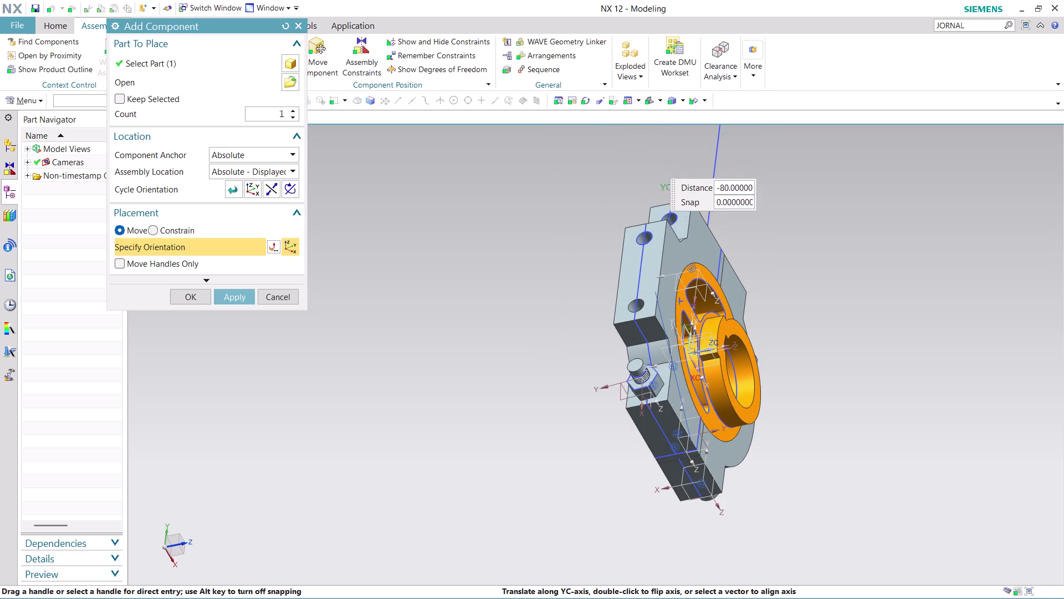
drag(671, 203, 693, 135)
scroll(down, 3)
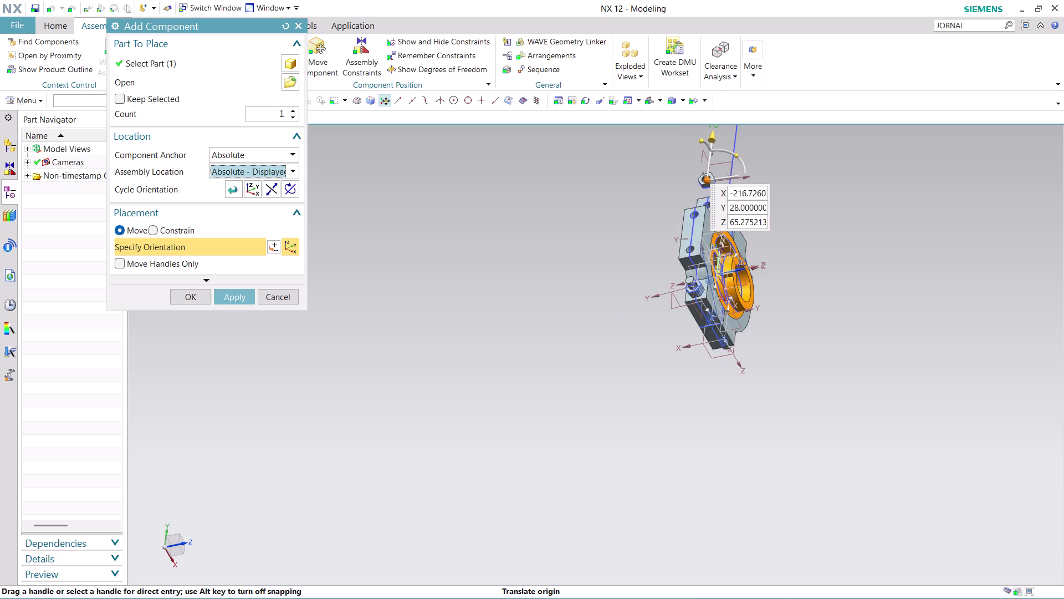
click(174, 295)
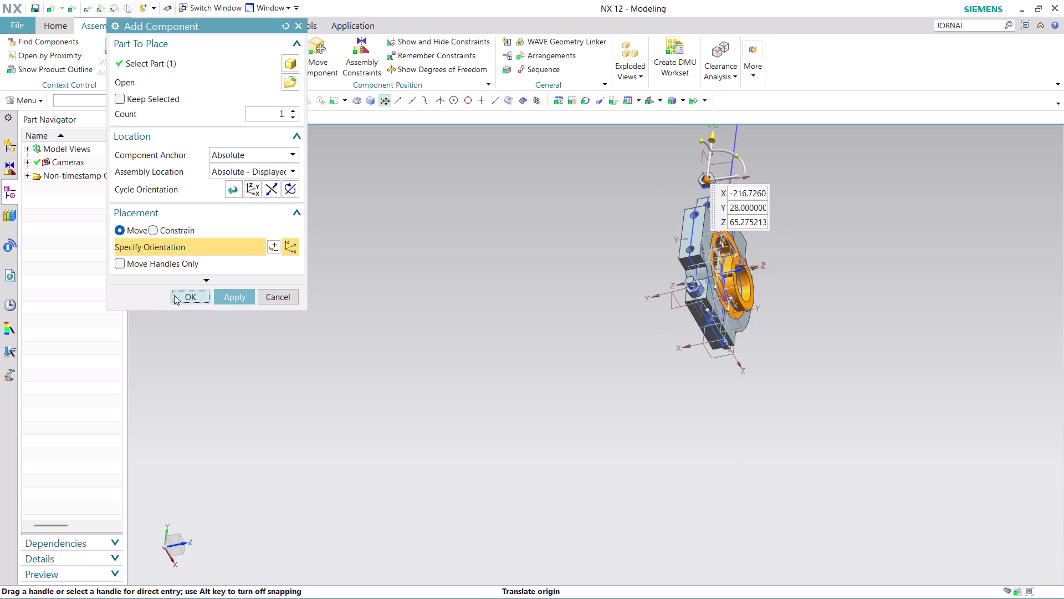
middle_drag(777, 163, 724, 211)
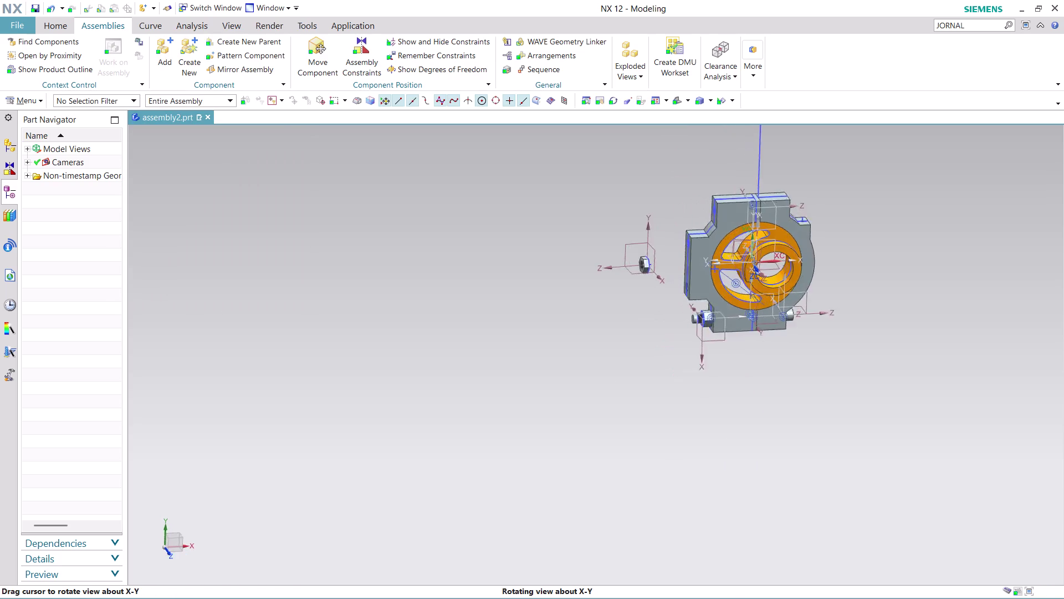
View the block from above, then launch Move Component with the loose hex nut selected.
middle_drag(725, 211, 687, 144)
scroll(up, 3)
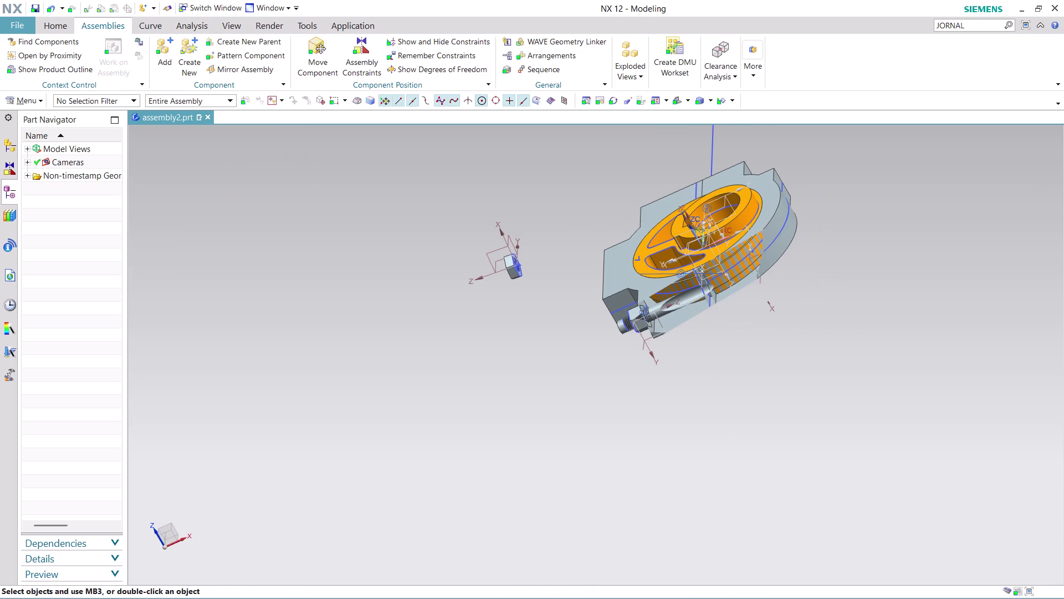
middle_drag(792, 320, 817, 286)
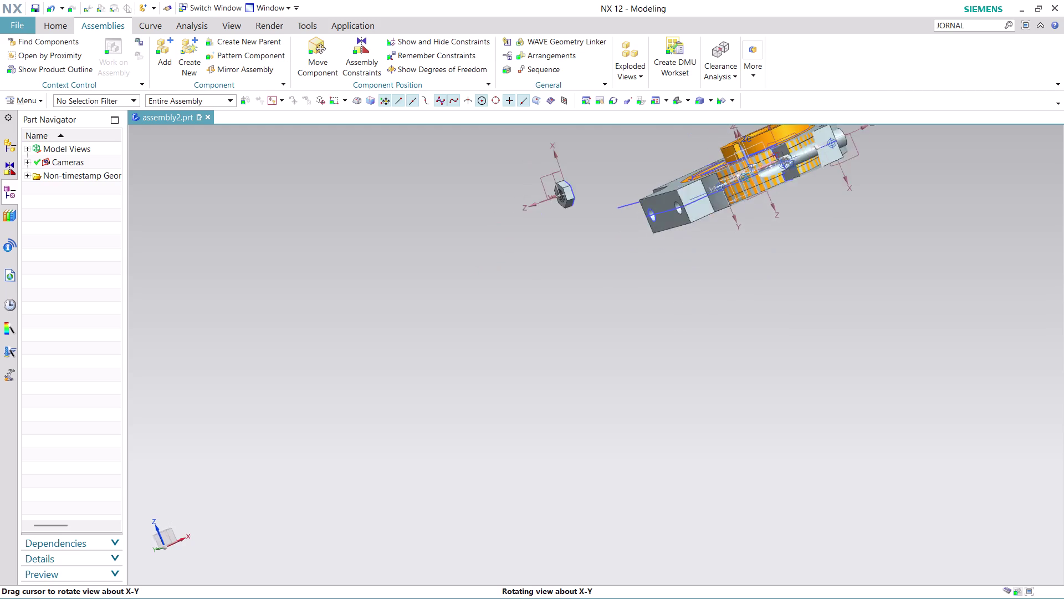
middle_drag(817, 286, 842, 304)
middle_click(844, 307)
scroll(up, 3)
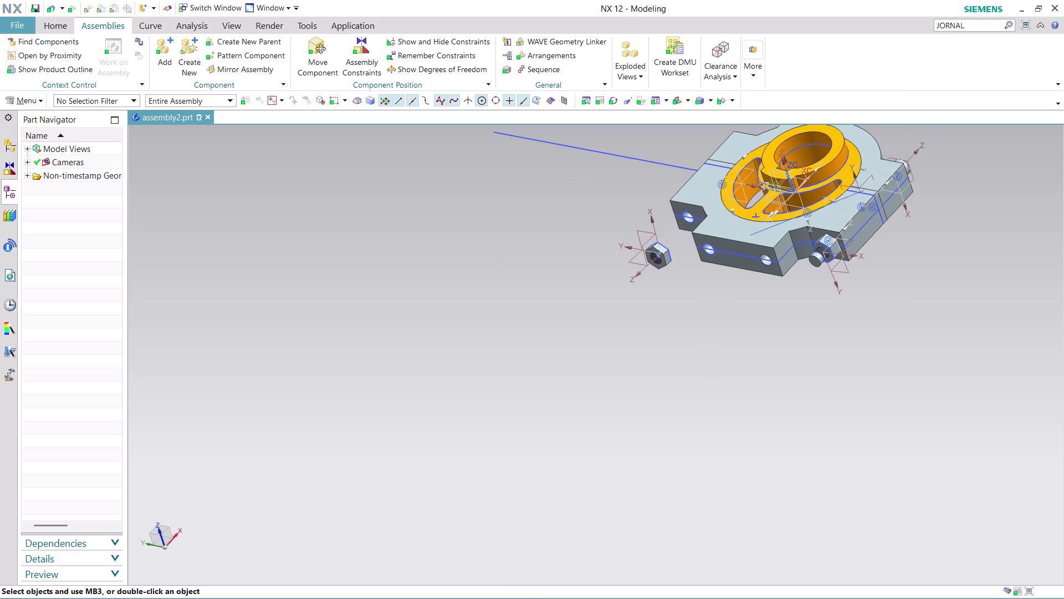
scroll(up, 3)
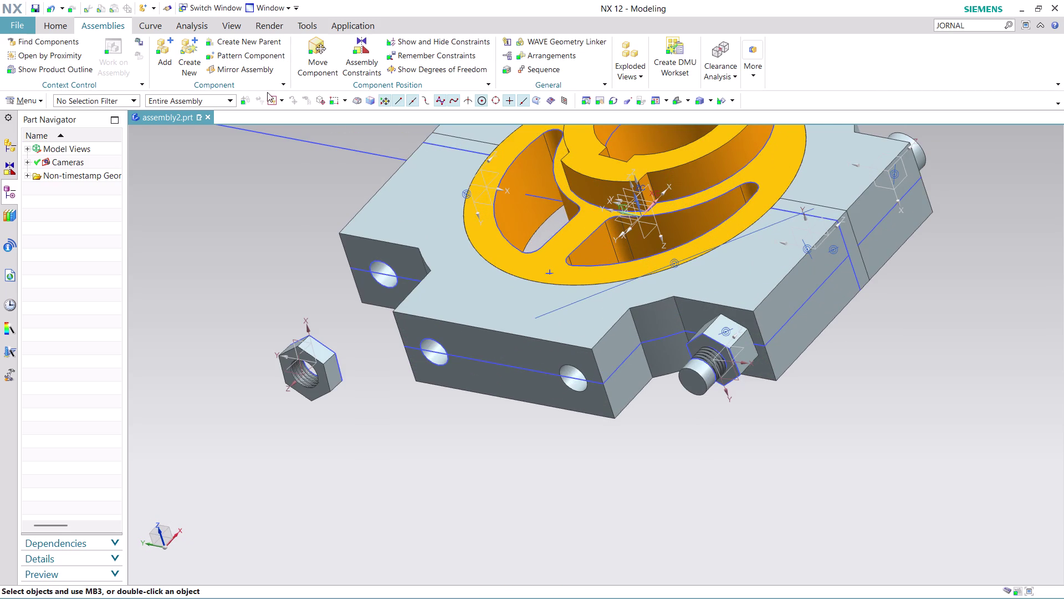
click(323, 61)
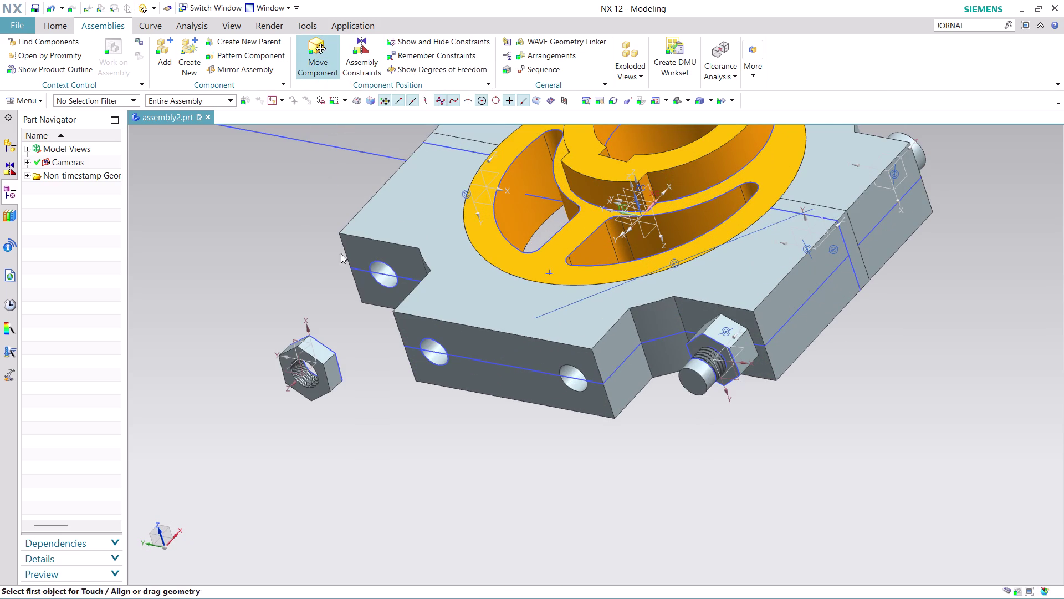
click(326, 354)
Drag the nut's dynamic handles along Y and Z to lift it above the block.
click(288, 126)
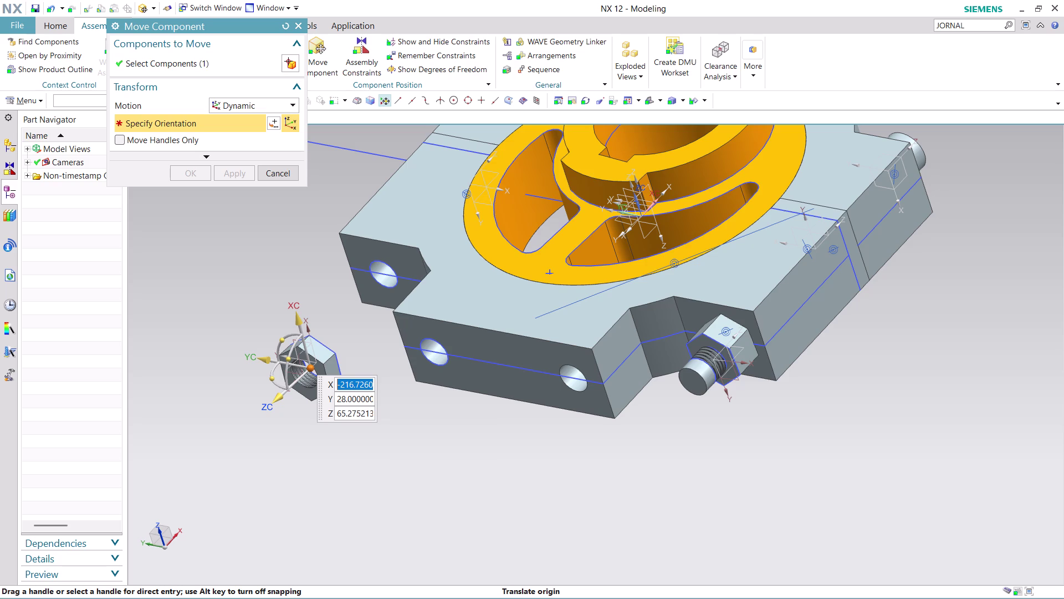
drag(253, 360, 593, 421)
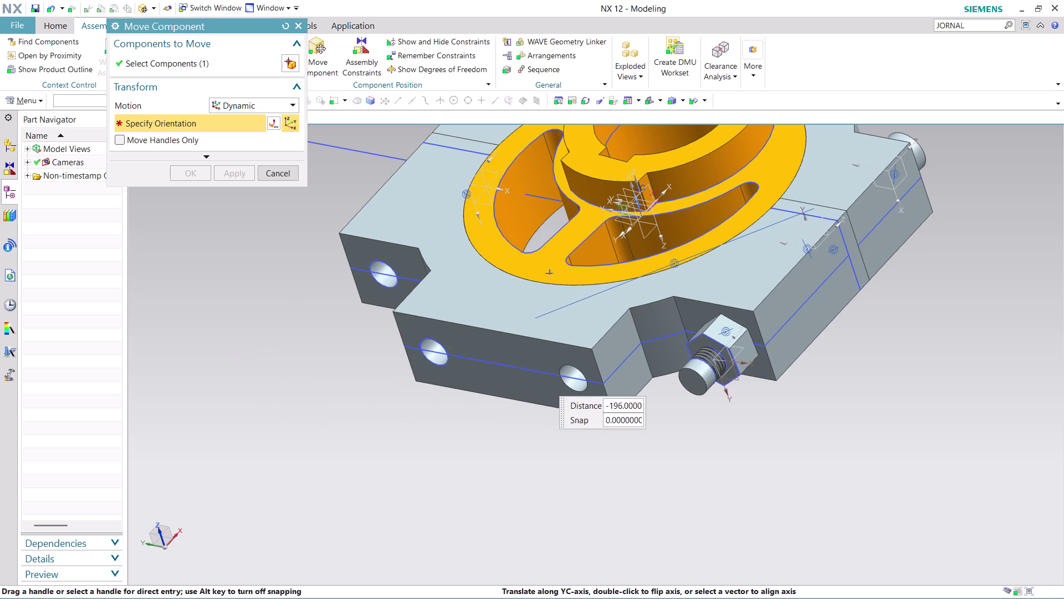
drag(592, 421, 250, 255)
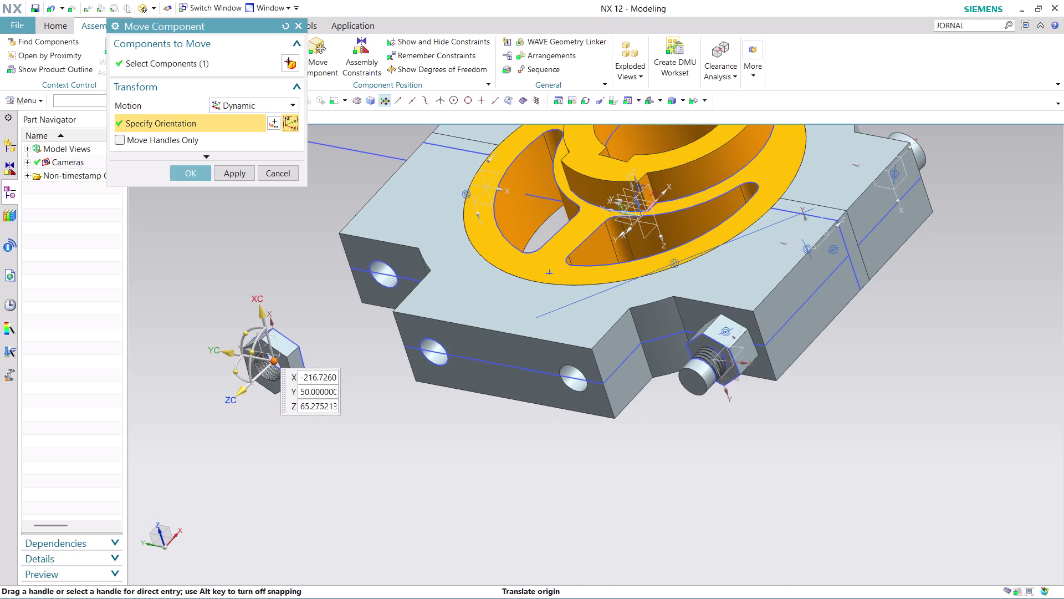
drag(265, 314, 275, 231)
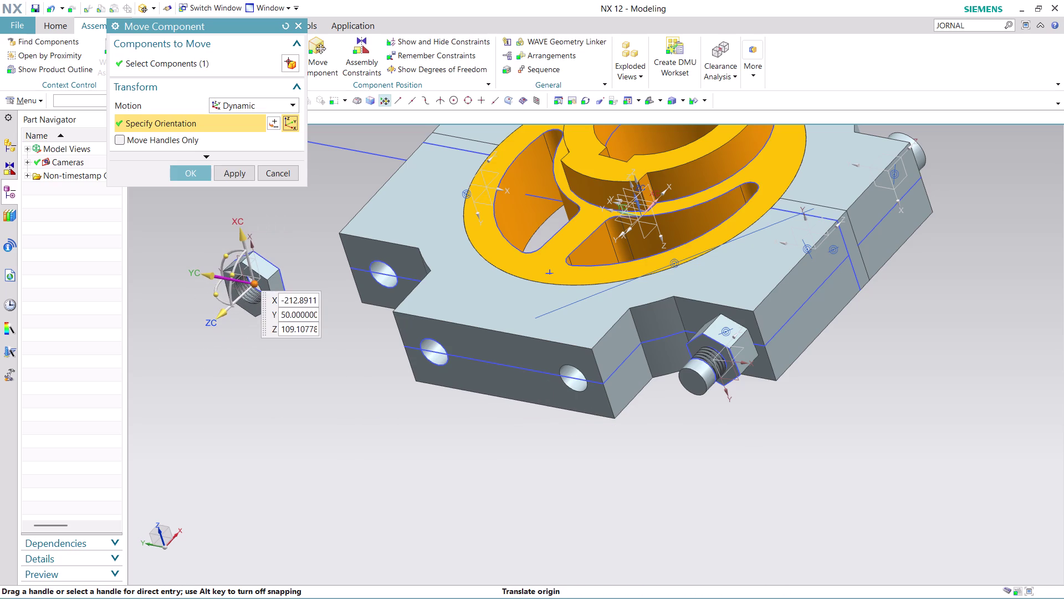
drag(219, 284, 320, 297)
drag(198, 273, 443, 303)
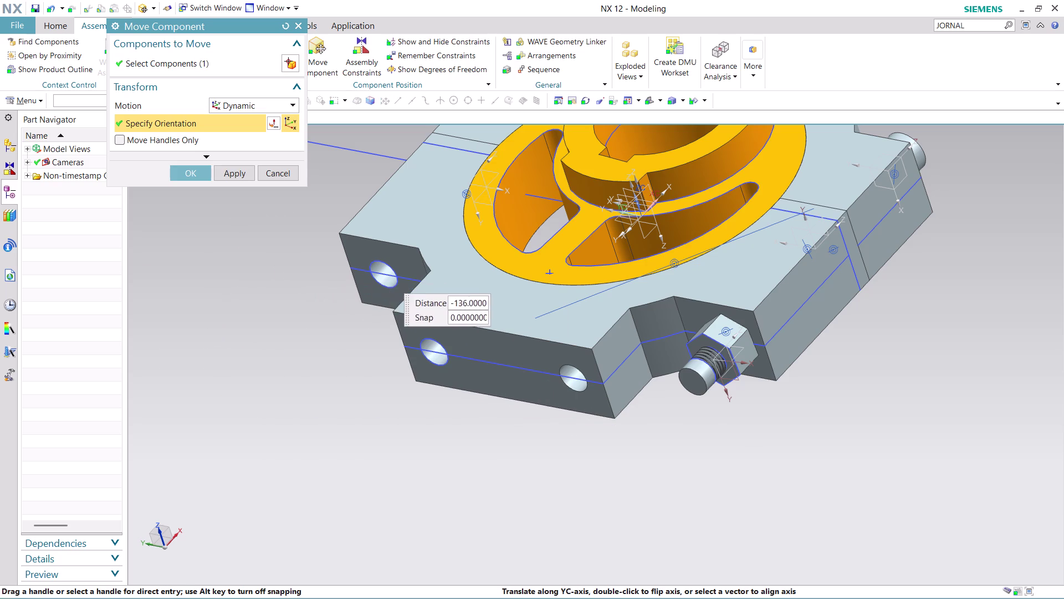
drag(443, 303, 269, 262)
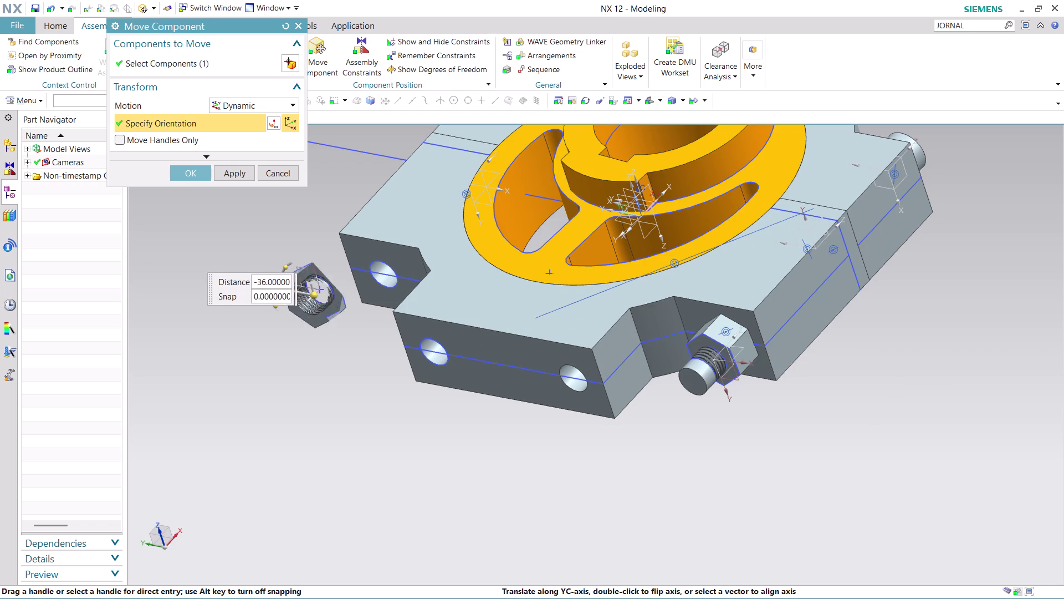
drag(268, 262, 225, 228)
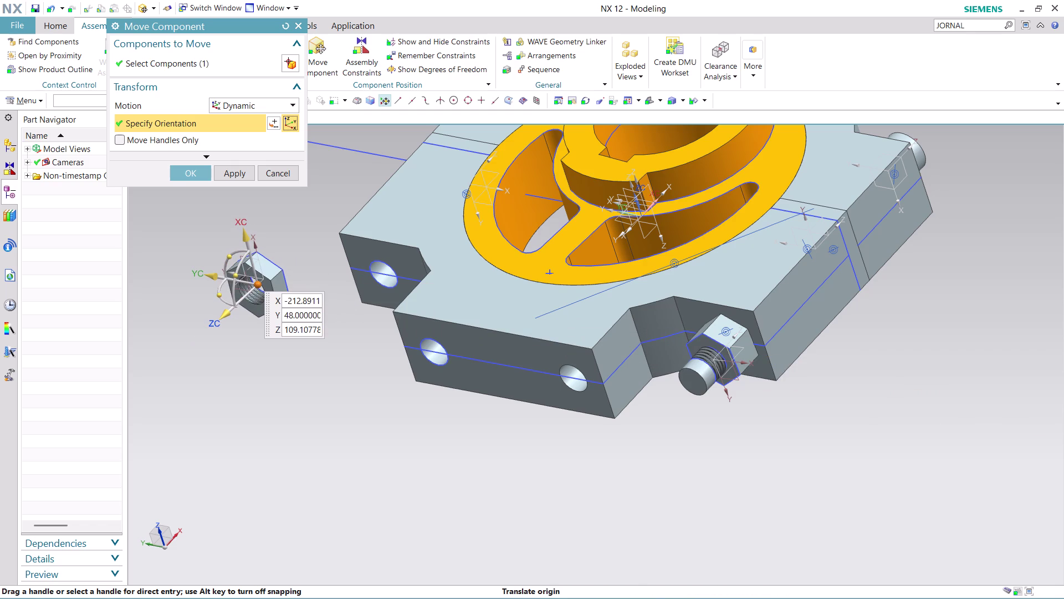
drag(243, 229, 236, 195)
Check the nut from the side, confirm its new position, and open Assembly Constraints.
scroll(down, 3)
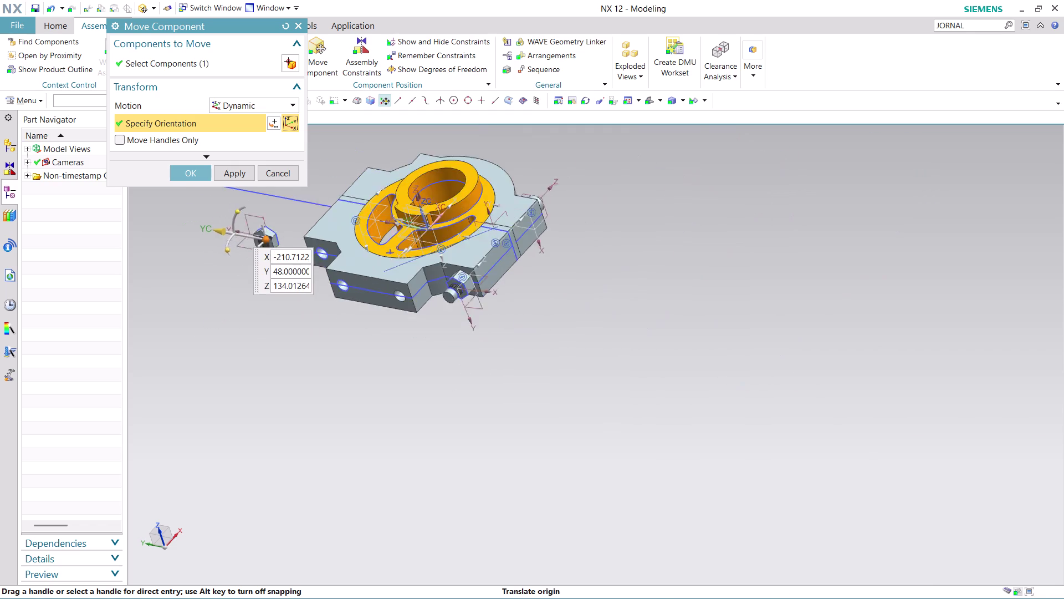
scroll(down, 3)
scroll(down, 3)
middle_drag(412, 323, 466, 296)
scroll(up, 3)
scroll(up, 3)
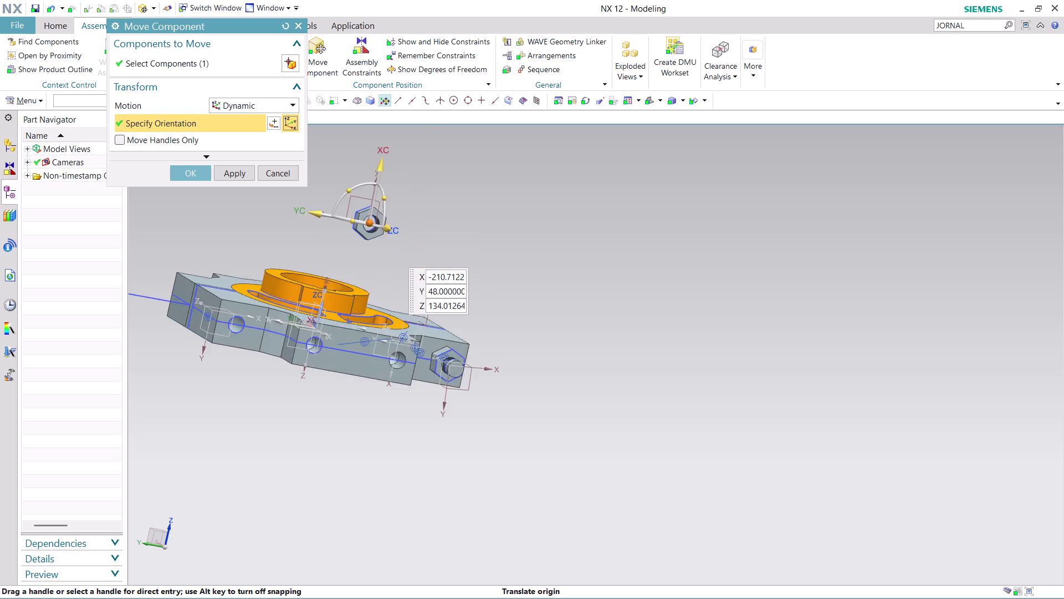
scroll(up, 3)
scroll(down, 3)
click(190, 169)
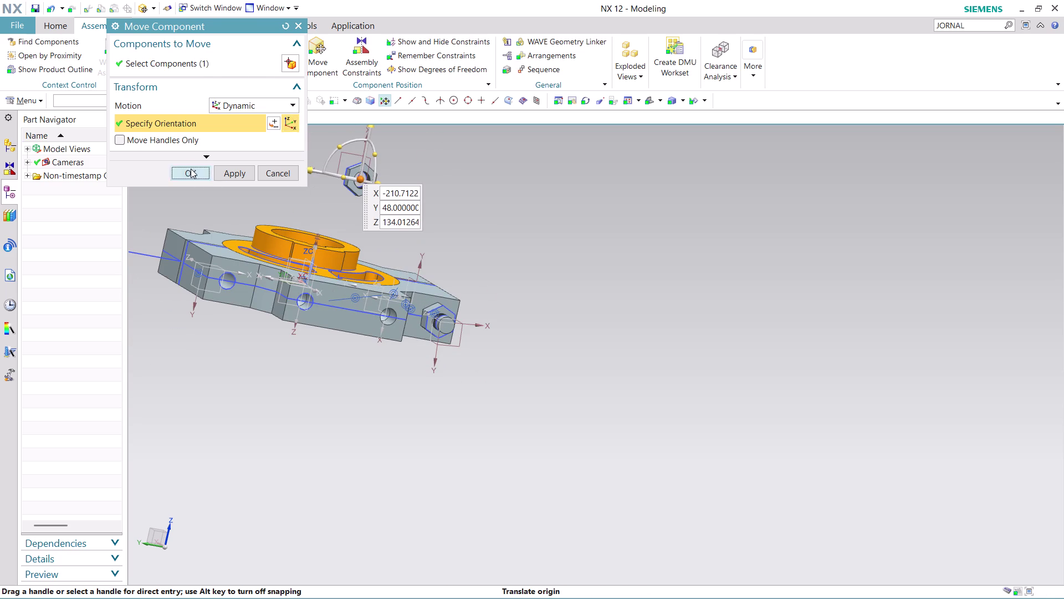
scroll(up, 3)
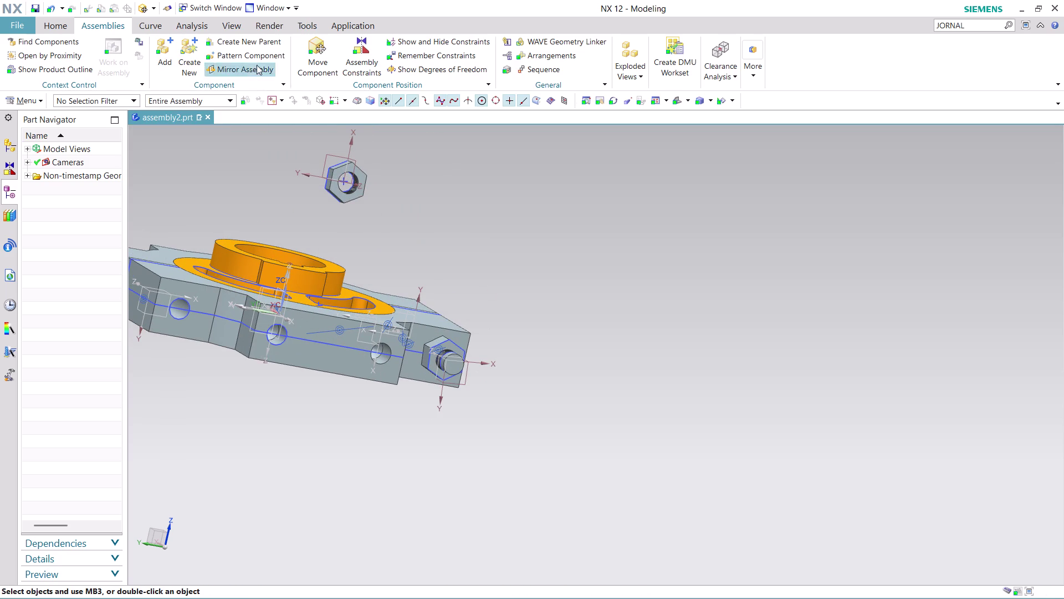
click(355, 51)
Pick the first circular edge near the bolt for a concentric constraint.
scroll(up, 3)
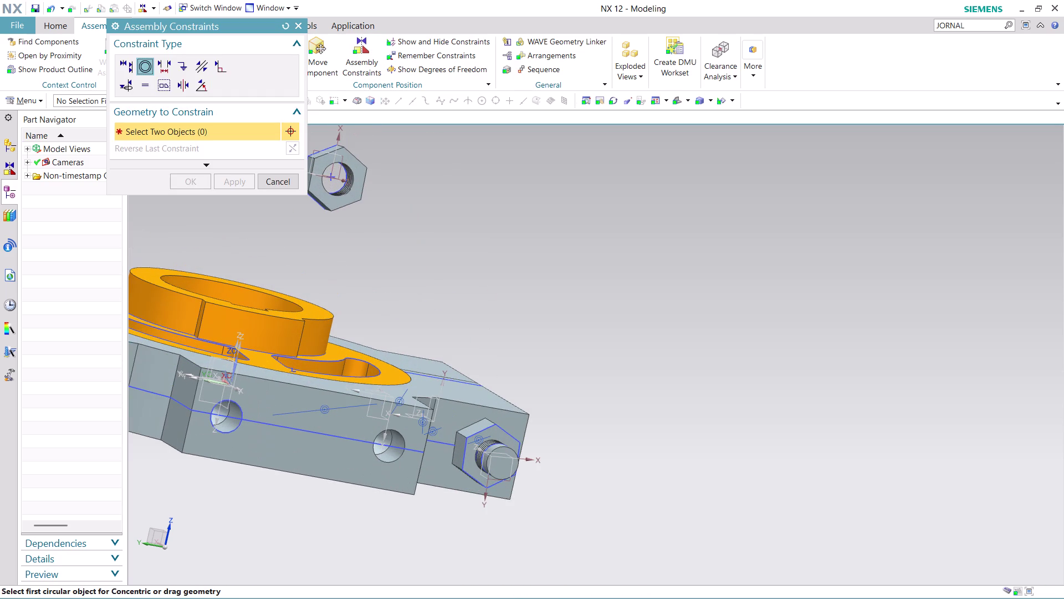
click(340, 184)
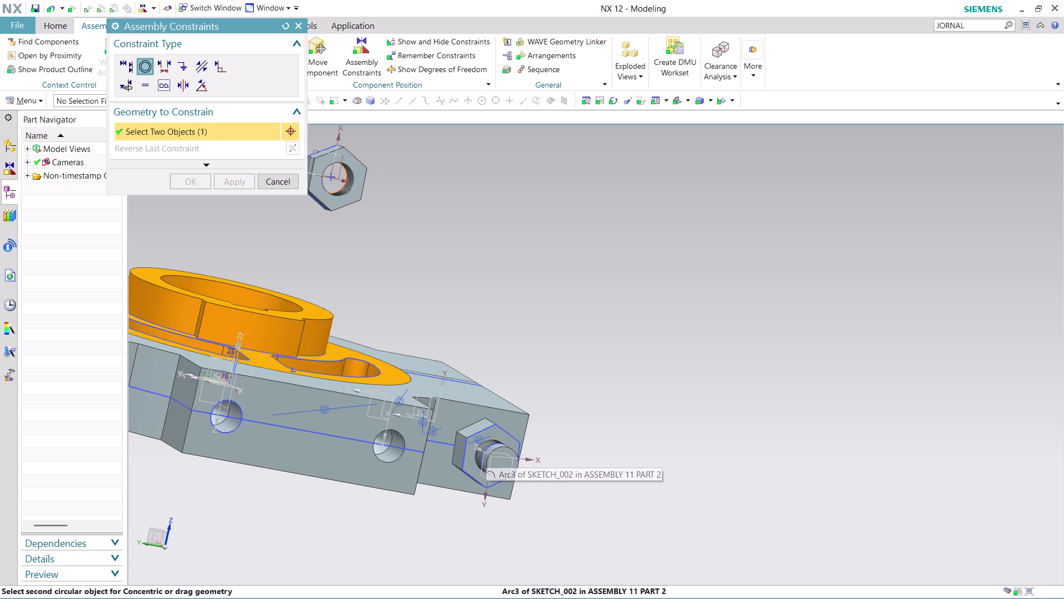
scroll(up, 3)
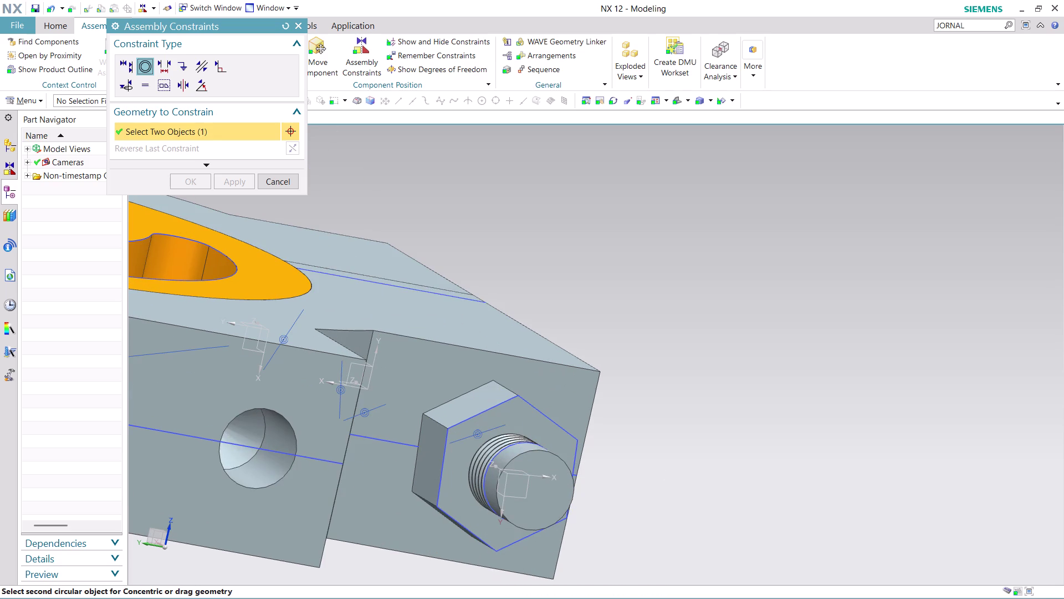
scroll(up, 3)
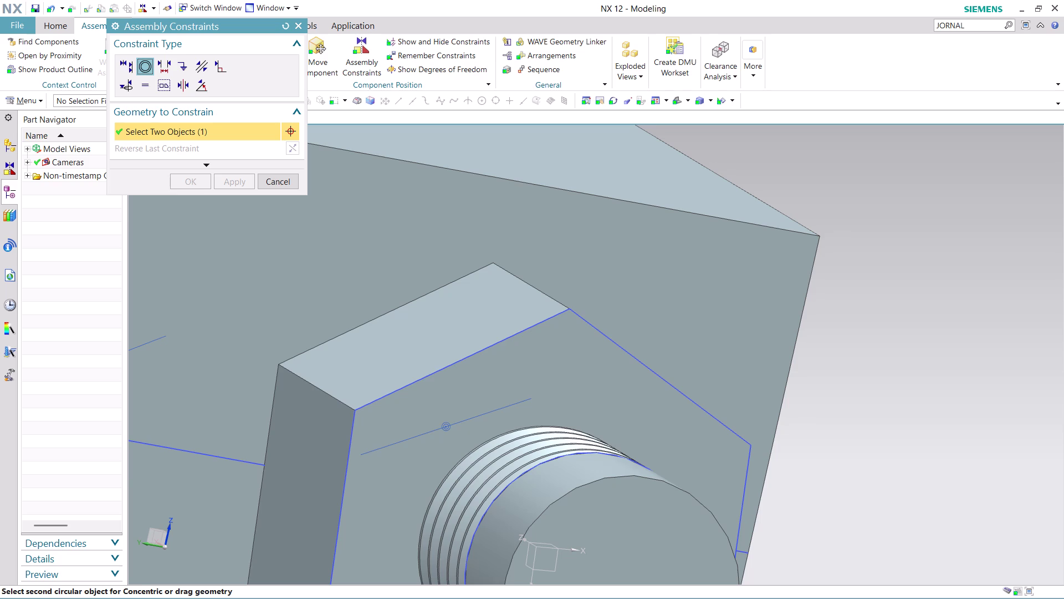
scroll(down, 3)
scroll(down, 3)
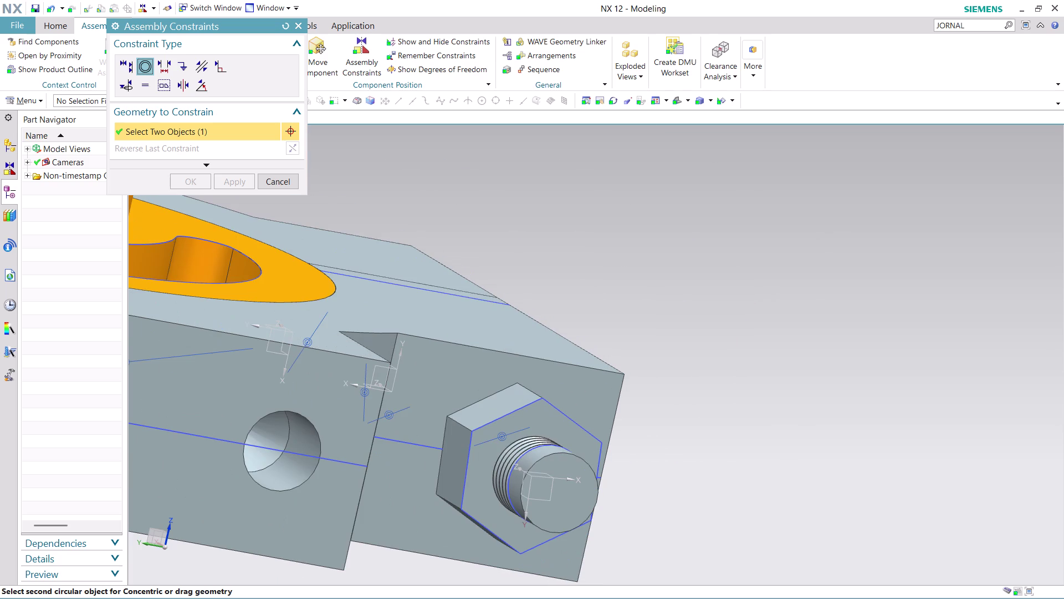
Inspect the bolt end from above, then cancel the constraint without applying it.
middle_drag(658, 424, 706, 359)
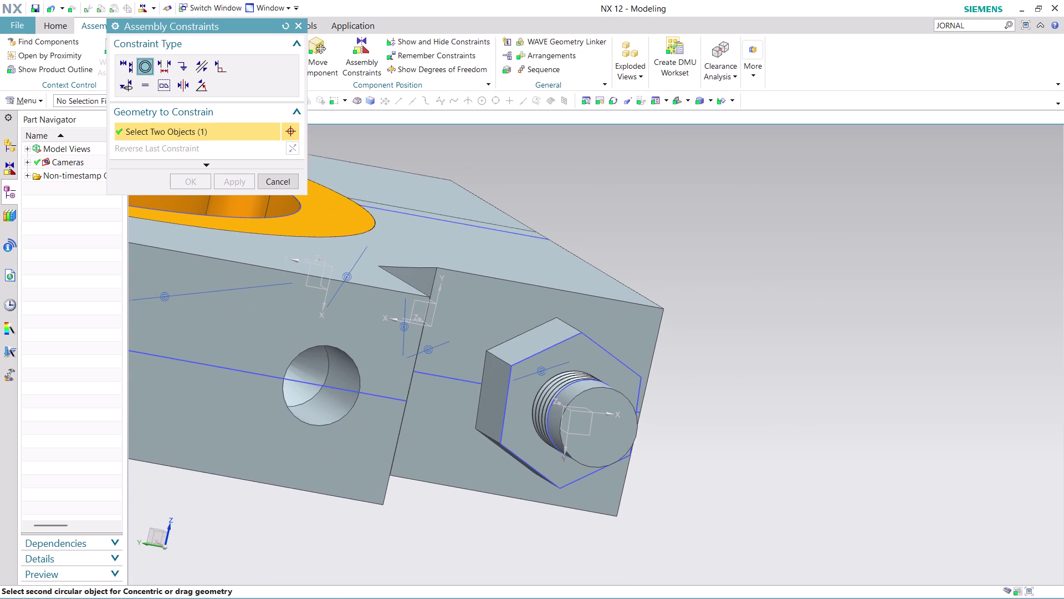
scroll(down, 3)
middle_drag(701, 337, 688, 362)
scroll(up, 3)
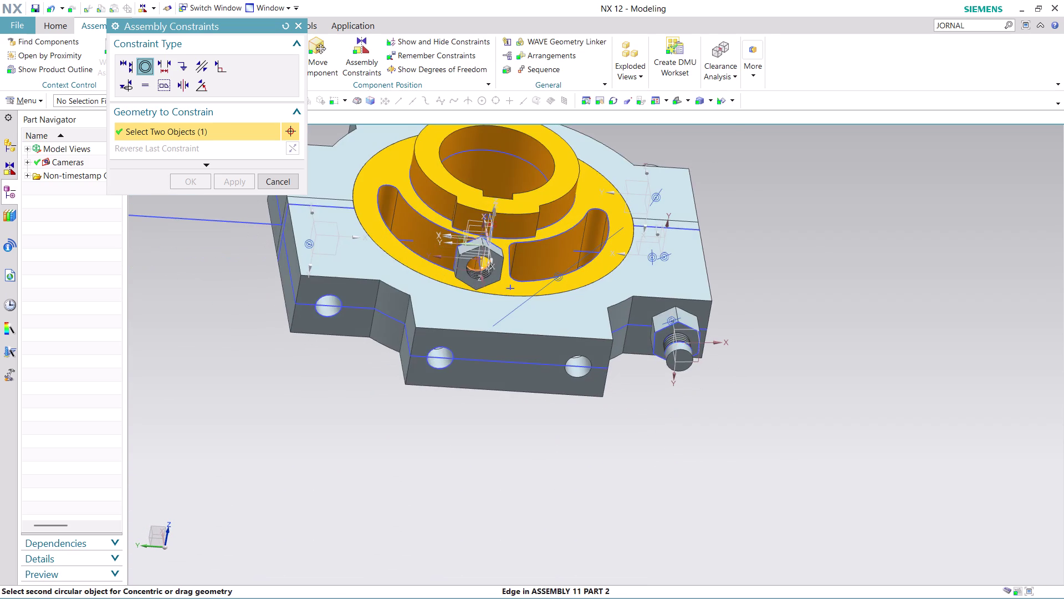
scroll(up, 3)
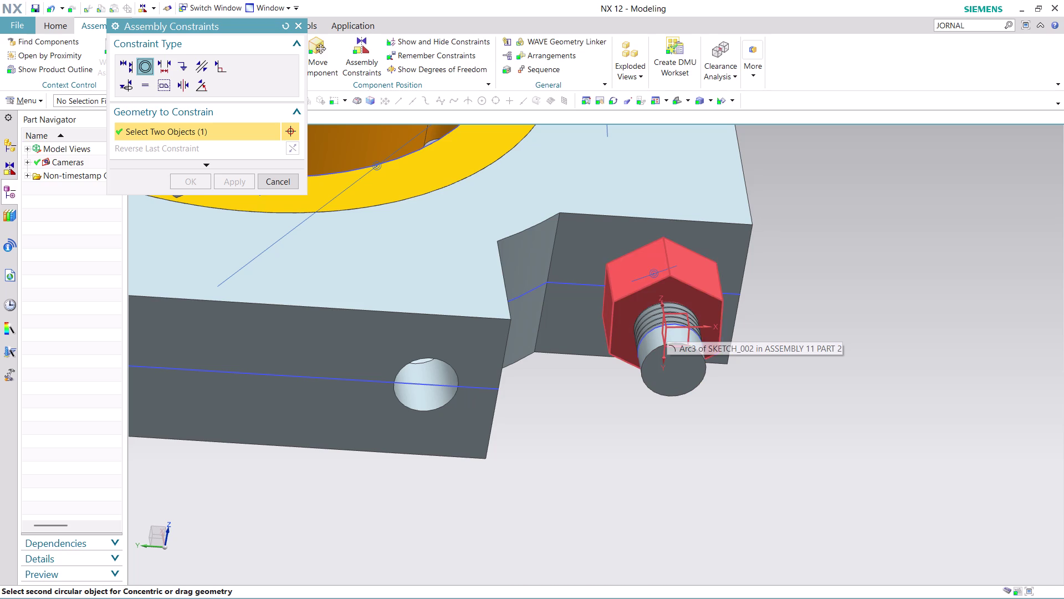
scroll(up, 3)
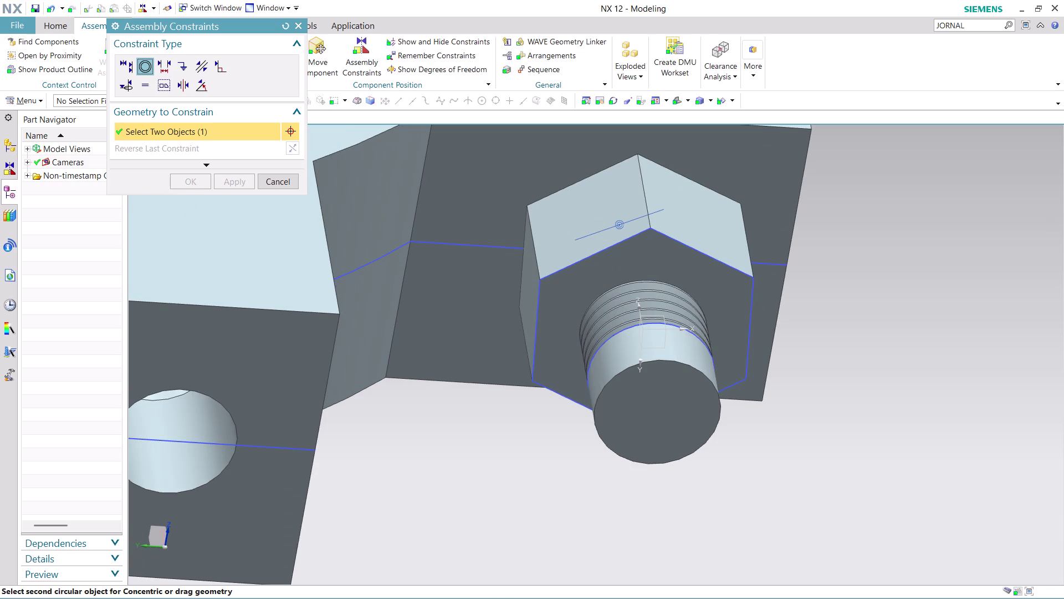
scroll(down, 3)
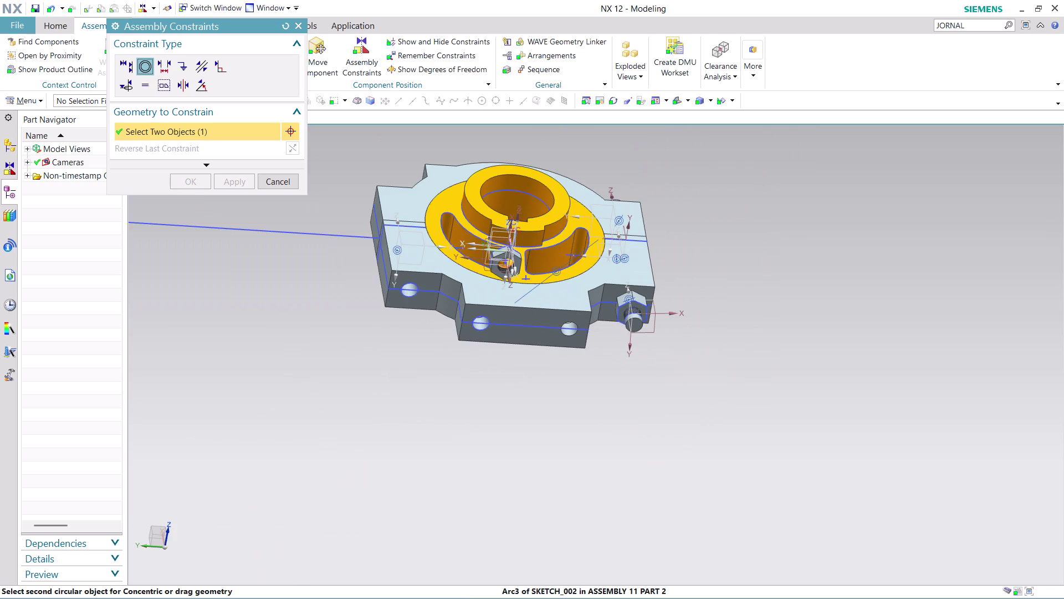
scroll(up, 3)
scroll(down, 3)
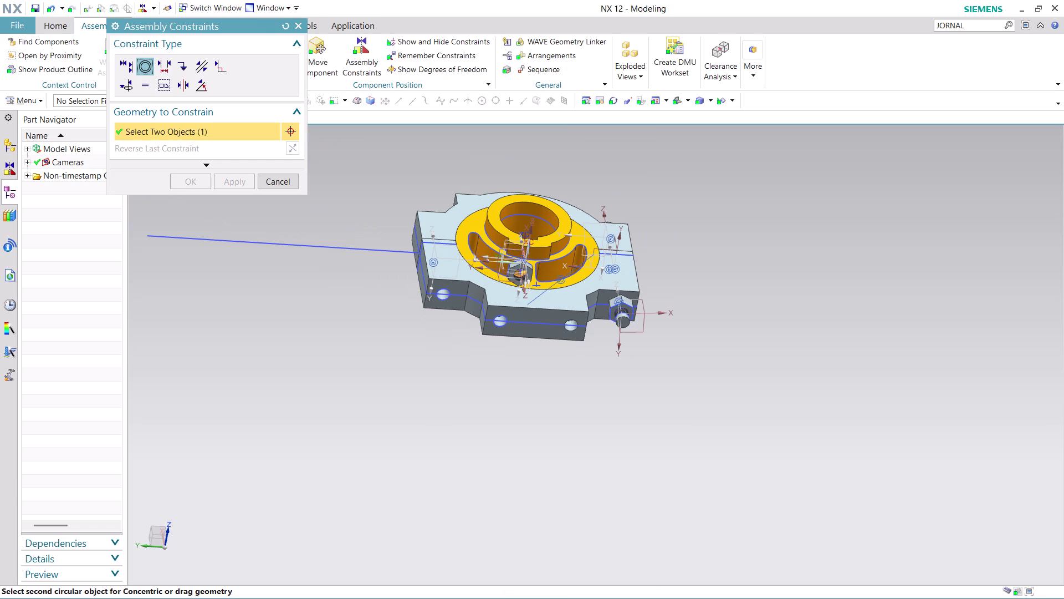
key(ctrl+z)
key(ctrl+z)
Undo the leftover constraint edits and orbit to a side view of the block.
key(ctrl+z)
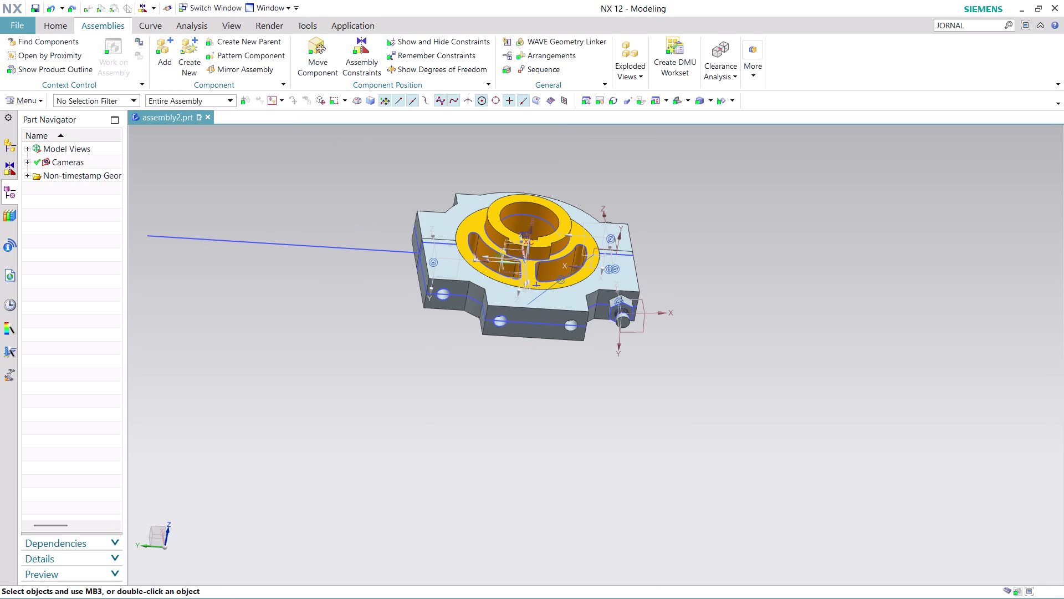
key(ctrl+z)
middle_drag(660, 343, 655, 307)
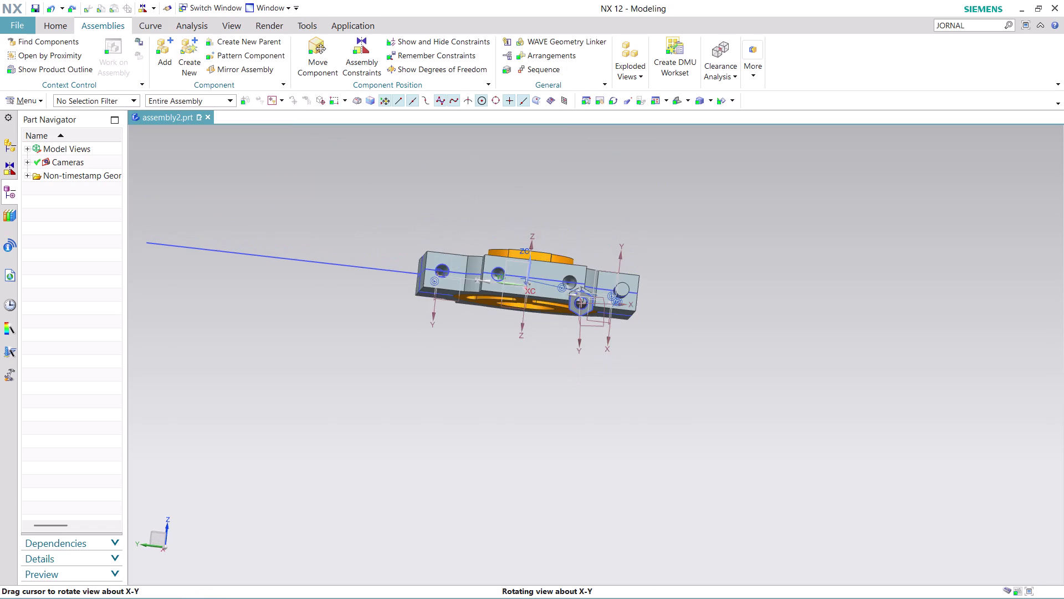
middle_drag(656, 308, 657, 306)
scroll(up, 3)
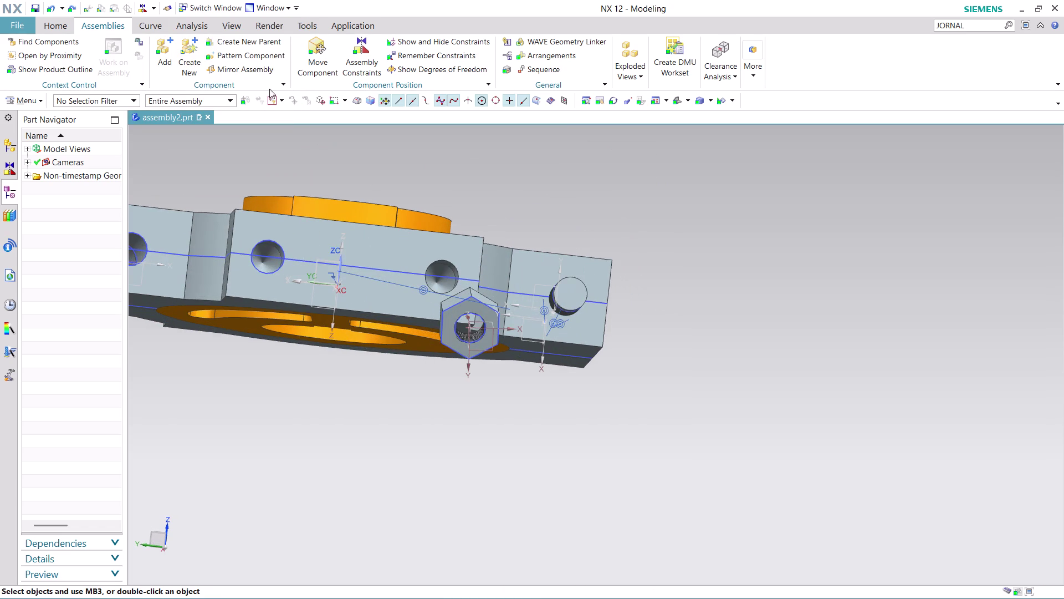
Add a component from the ASSEMBLY 11 PART 7 nut file.
click(170, 49)
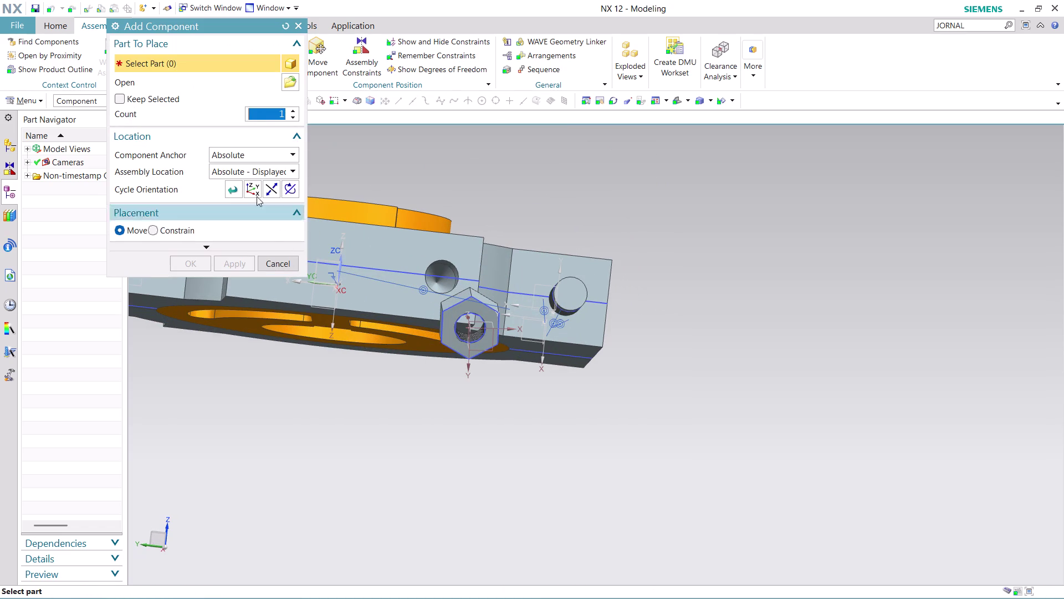
click(289, 79)
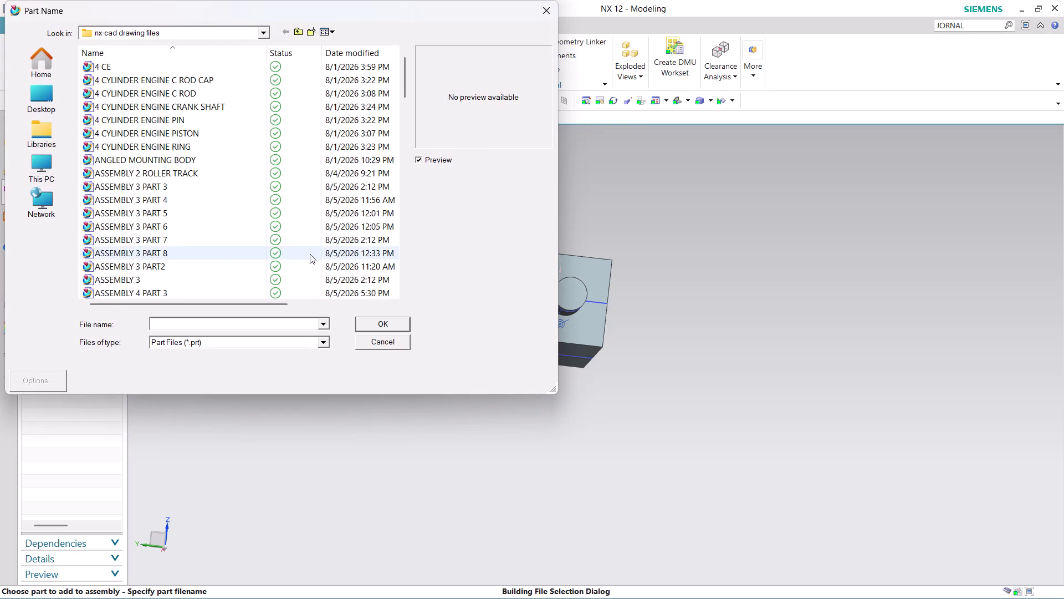
scroll(down, 3)
scroll(down, 3)
scroll(down, 3)
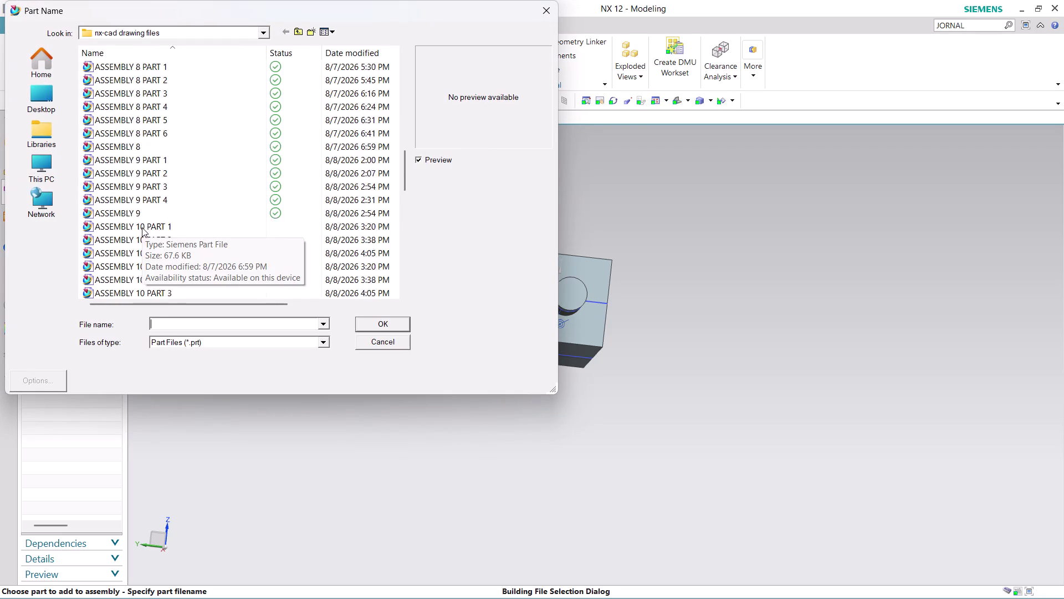
scroll(down, 3)
scroll(down, 3)
click(158, 192)
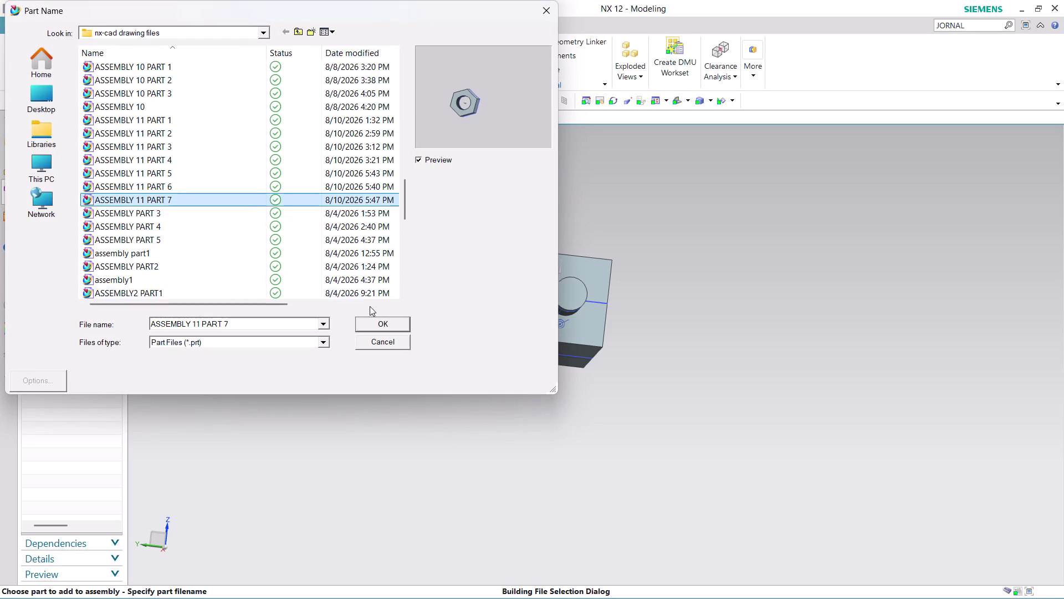
click(373, 319)
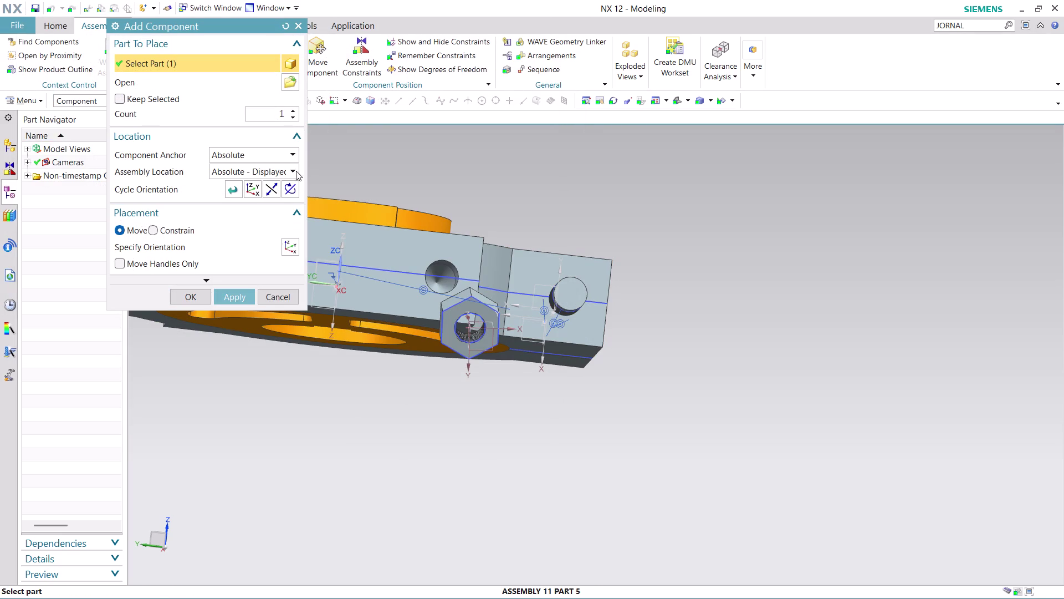
Use Absolute - Work Part location and drag the new nut to X -350.
click(287, 169)
click(270, 198)
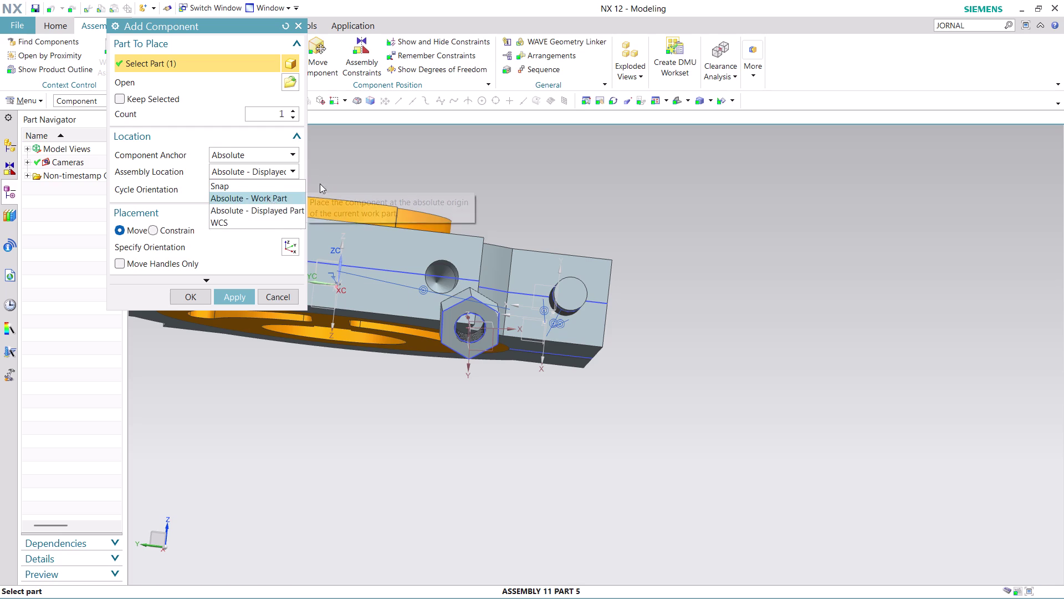
scroll(down, 3)
drag(342, 161, 349, 116)
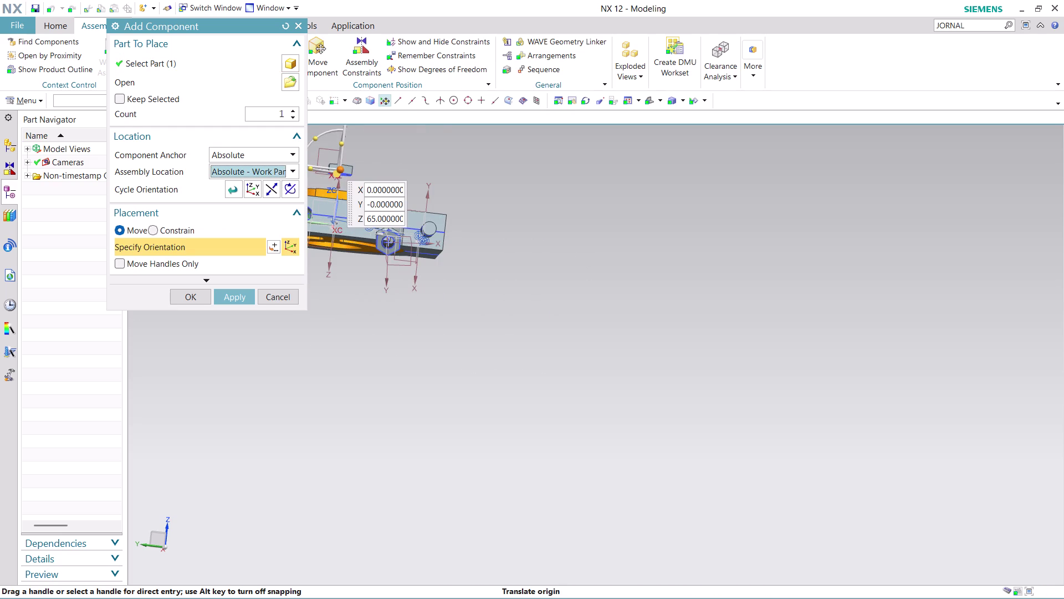
drag(331, 173, 407, 176)
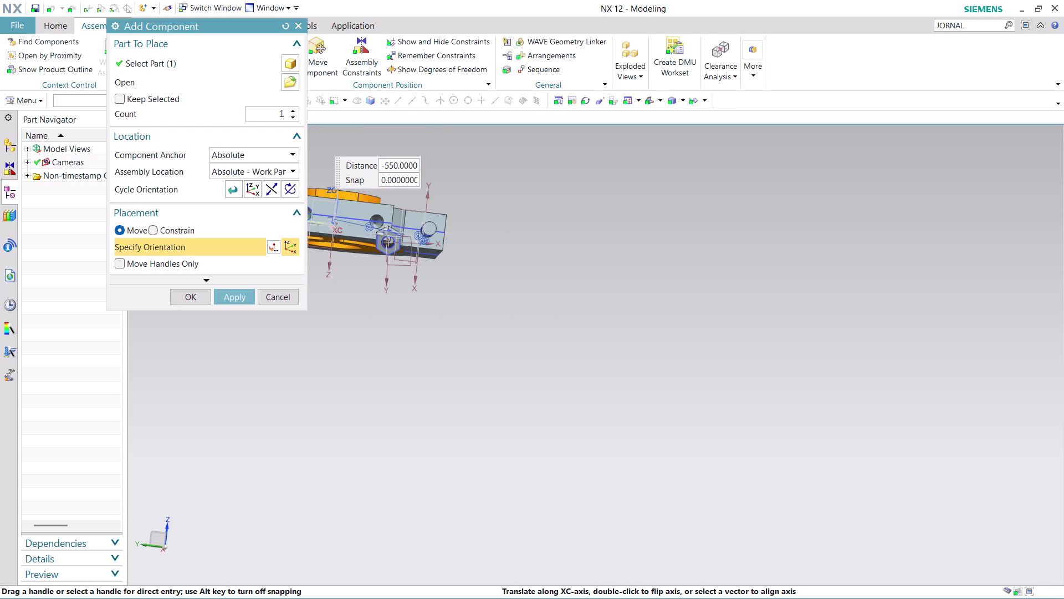
drag(407, 177, 400, 193)
Check the nut's placement at X -350, Z 65 above the block, then apply and close.
scroll(down, 3)
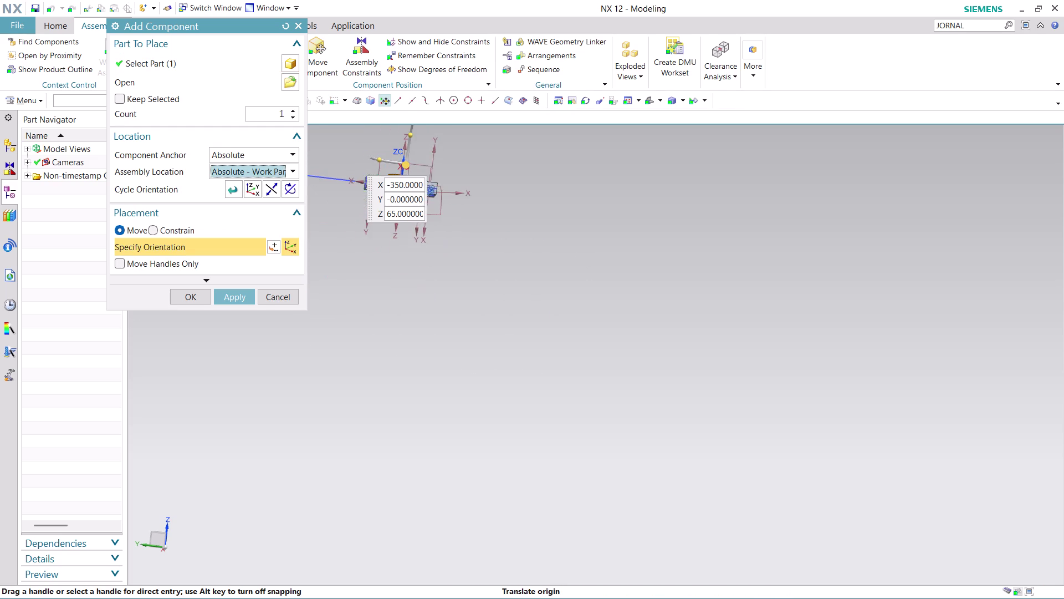
scroll(up, 3)
middle_drag(455, 132, 483, 226)
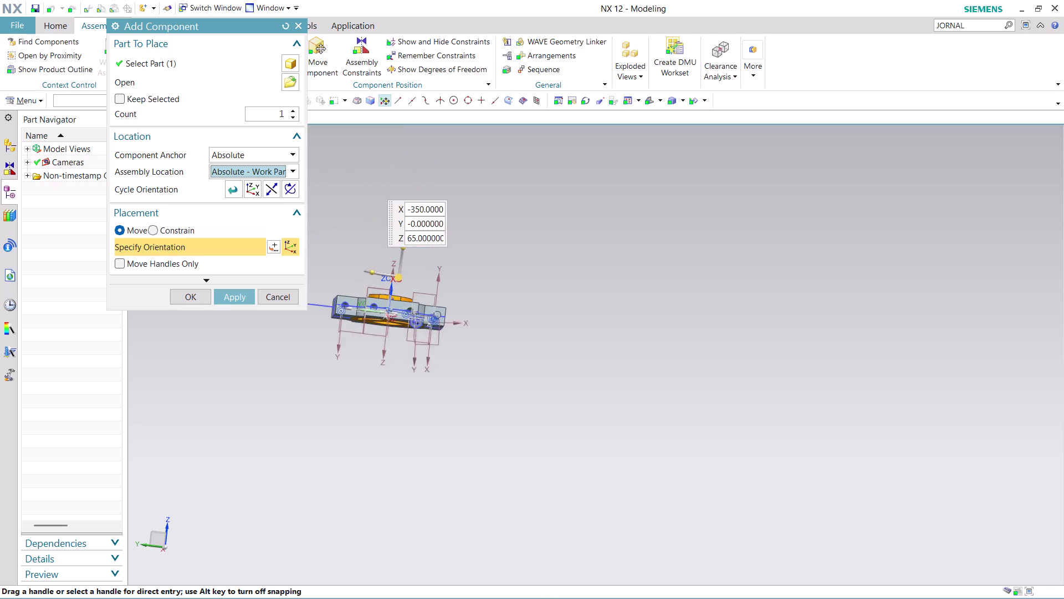
middle_drag(483, 226, 583, 255)
scroll(up, 3)
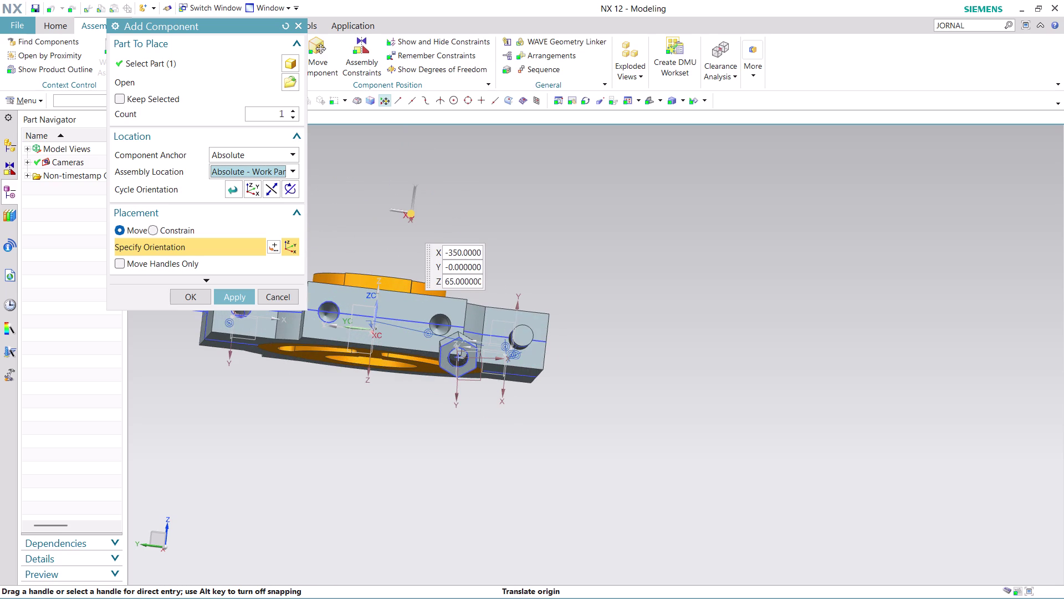
middle_drag(563, 244, 567, 270)
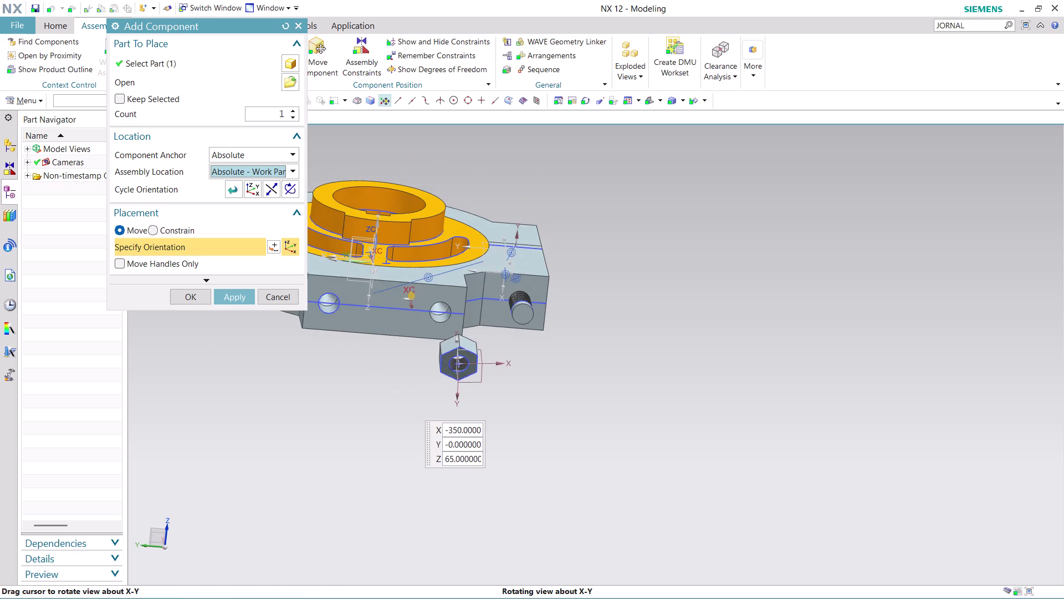
middle_drag(566, 270, 591, 254)
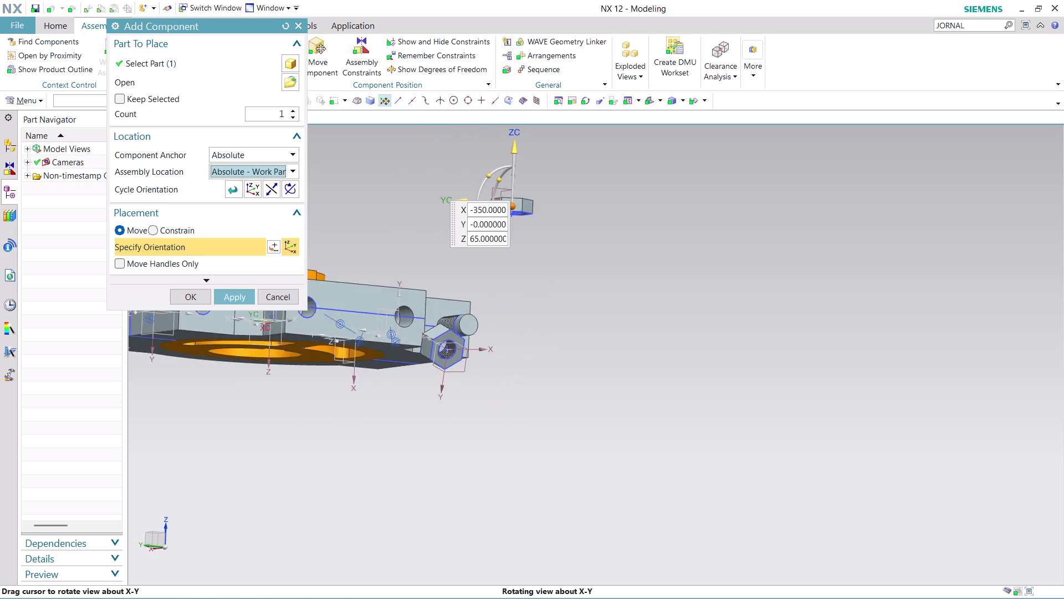
middle_drag(591, 254, 598, 257)
middle_click(597, 256)
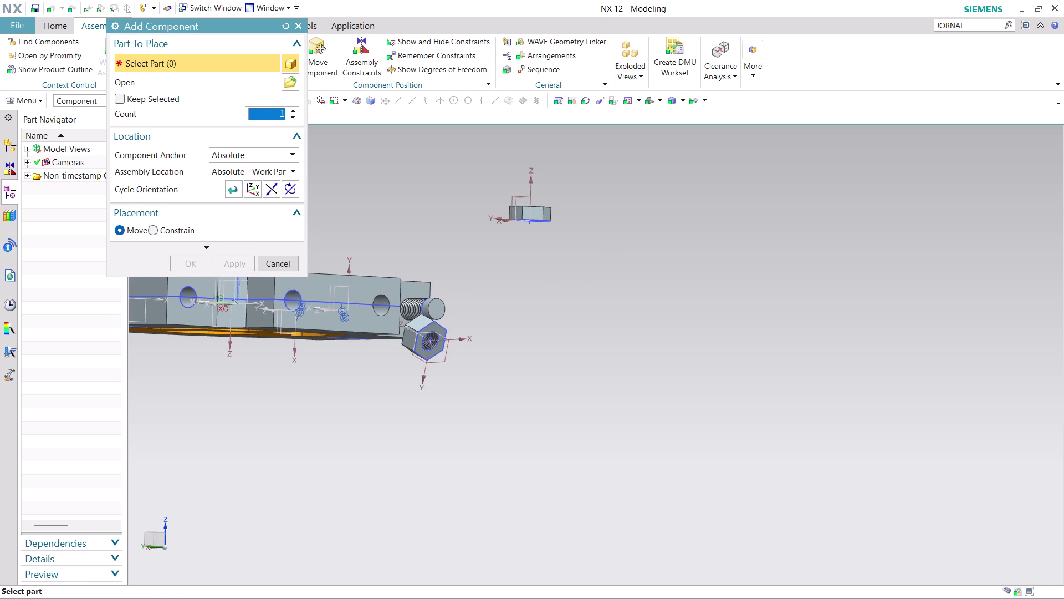
click(289, 266)
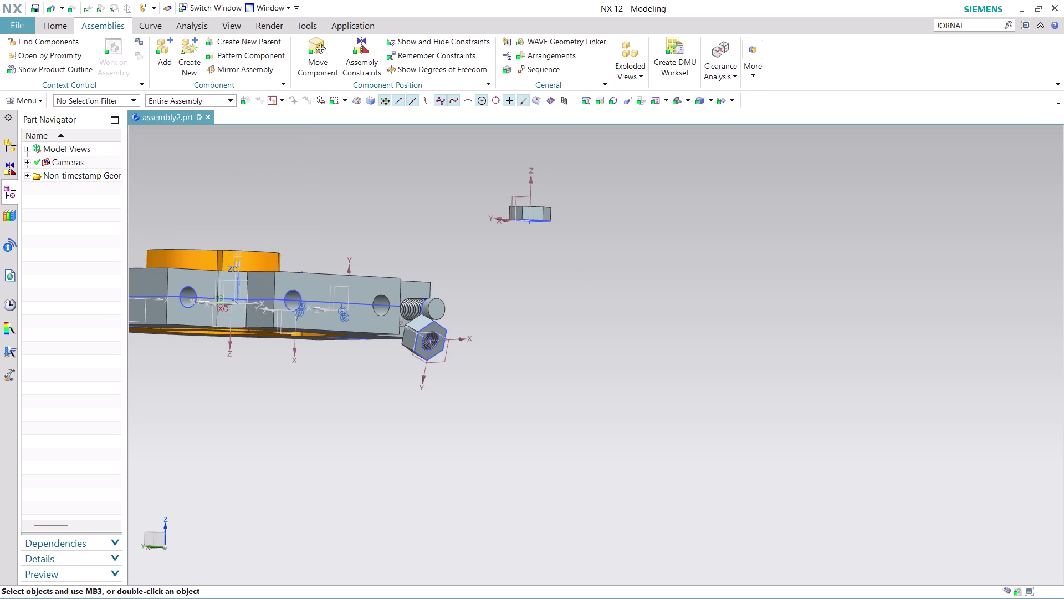
click(329, 52)
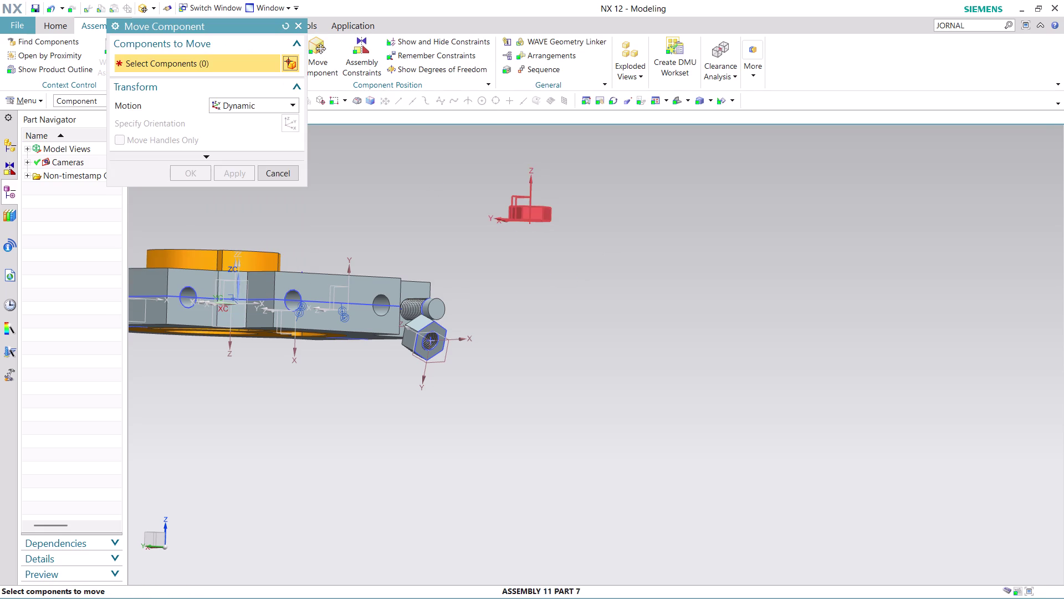
Rotate the new nut about YC and move it -95 along XC beside the bolt end.
click(549, 208)
click(289, 126)
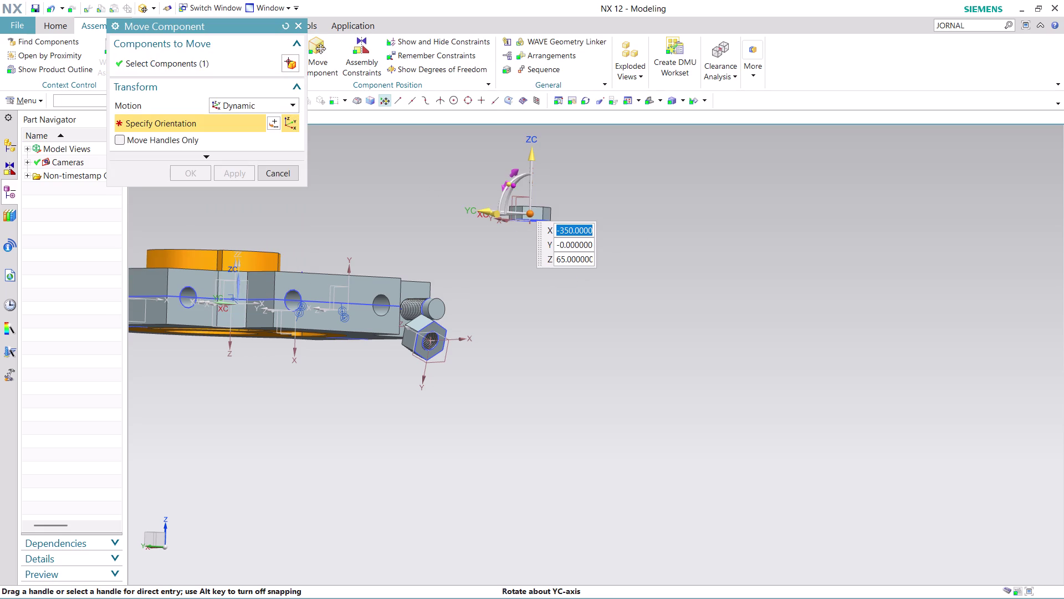
drag(521, 183, 539, 212)
drag(538, 156, 537, 292)
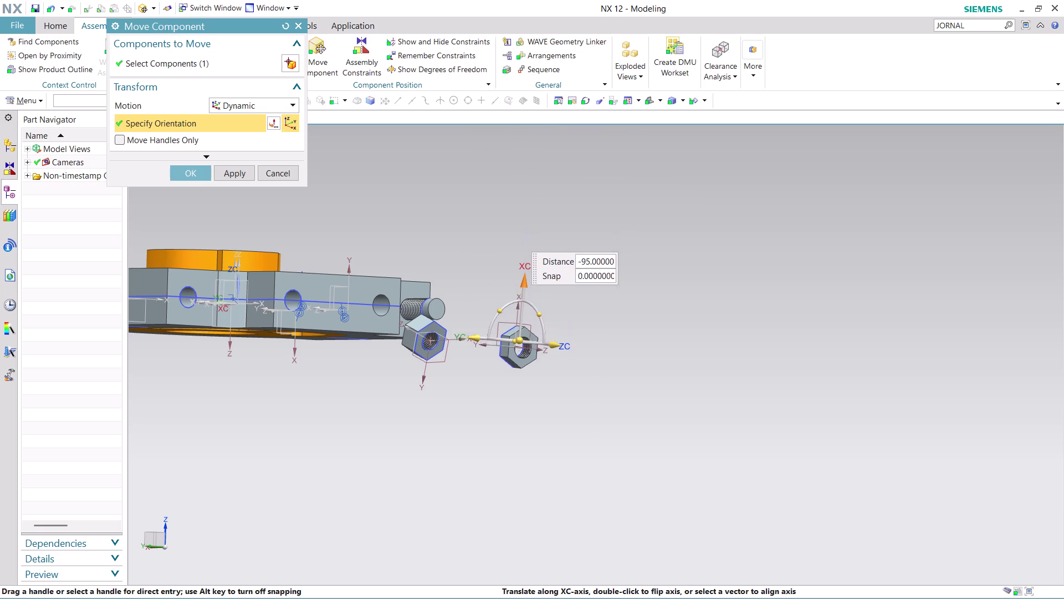
drag(537, 292, 537, 294)
click(180, 174)
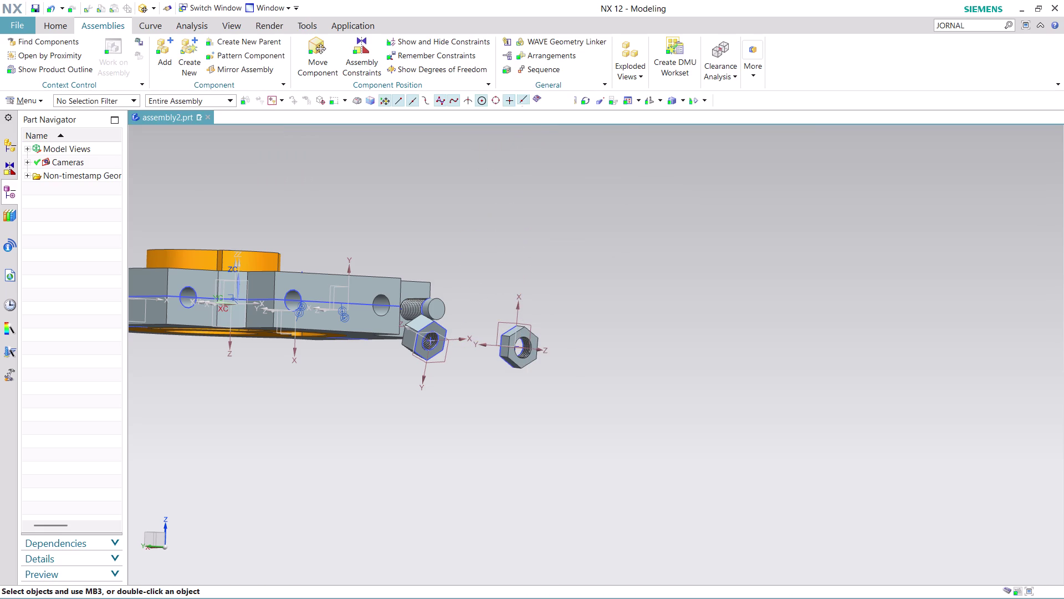
click(366, 49)
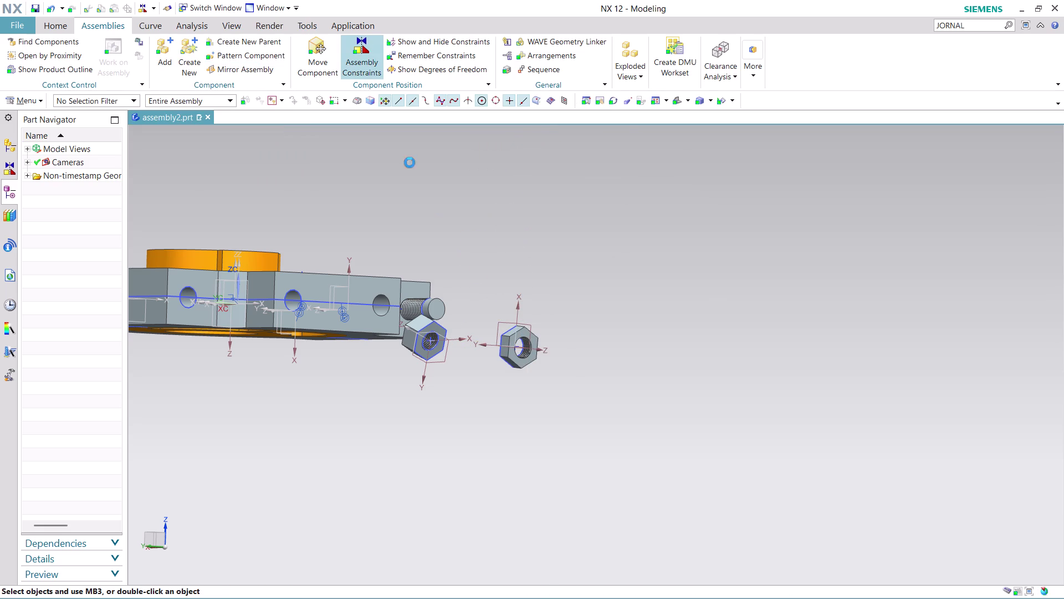
Pick the new nut's hole edge and a matching circular edge for a concentric fit.
scroll(up, 3)
middle_drag(496, 388, 506, 397)
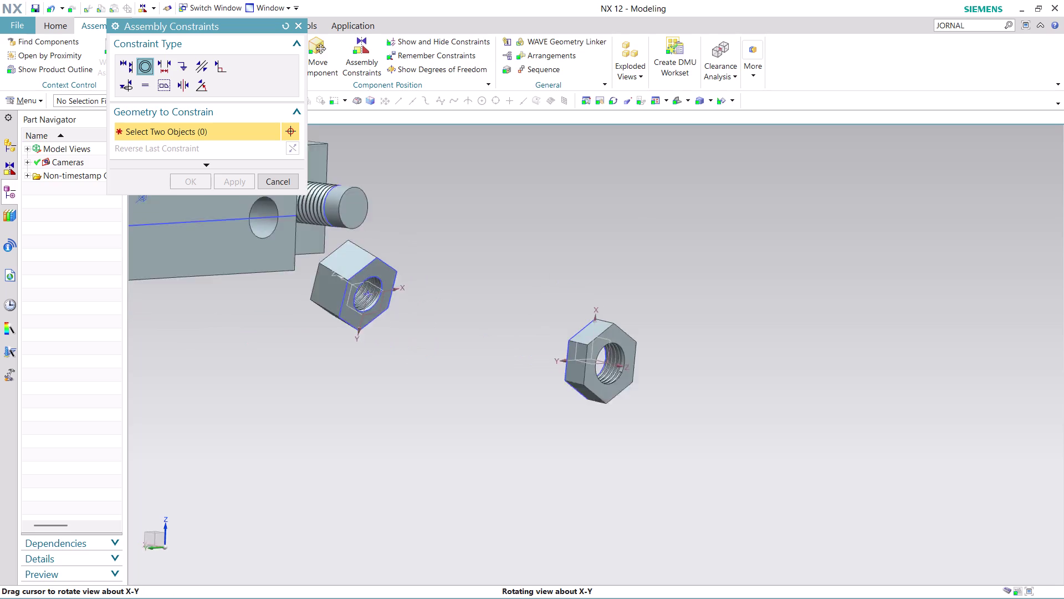
middle_drag(506, 398, 534, 416)
middle_drag(538, 417, 545, 412)
middle_drag(547, 410, 550, 404)
middle_drag(568, 403, 594, 413)
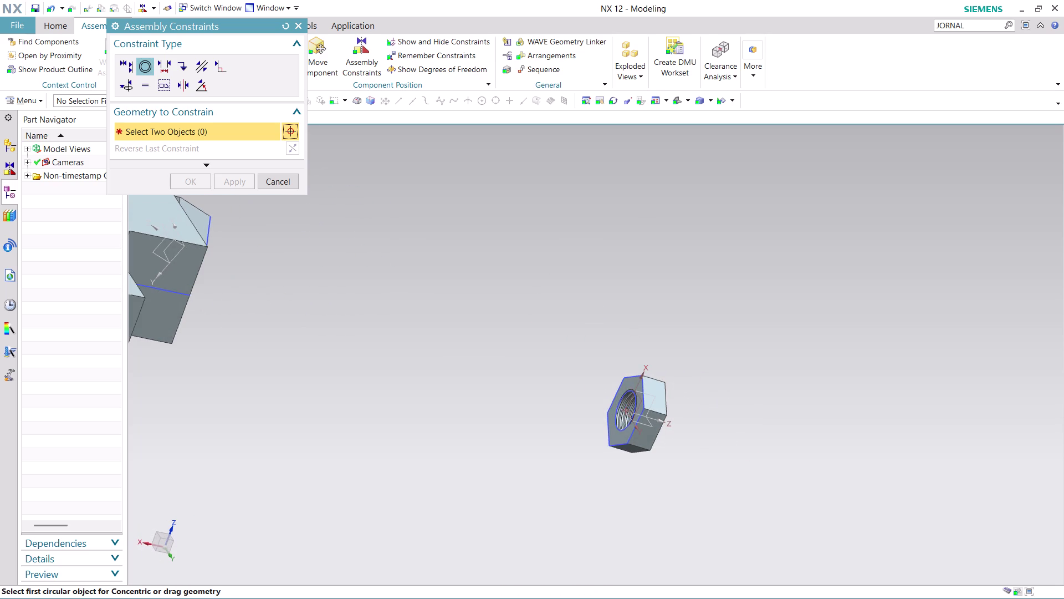
click(616, 403)
middle_drag(672, 339, 624, 315)
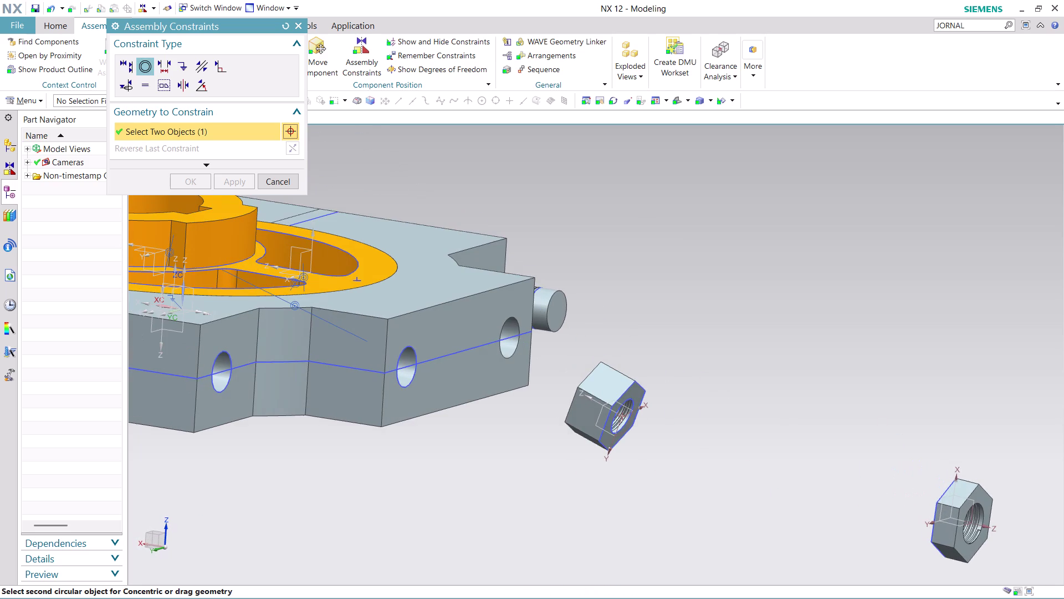
click(631, 401)
Re-pick the nut's edge and the bolt end's edge to seat it, then finish.
middle_drag(719, 372, 718, 372)
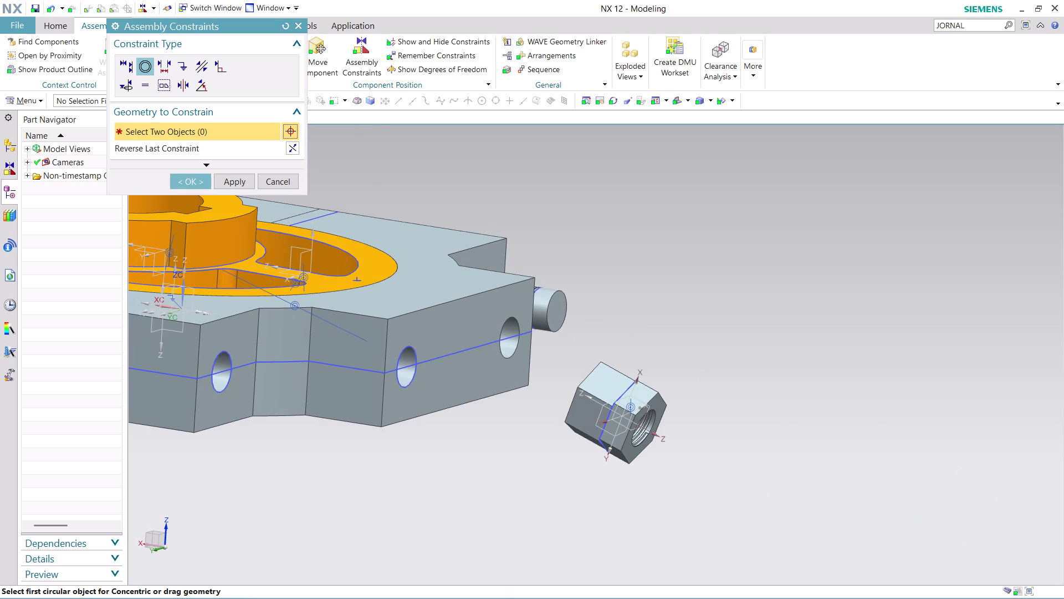
middle_drag(719, 372, 695, 380)
scroll(up, 3)
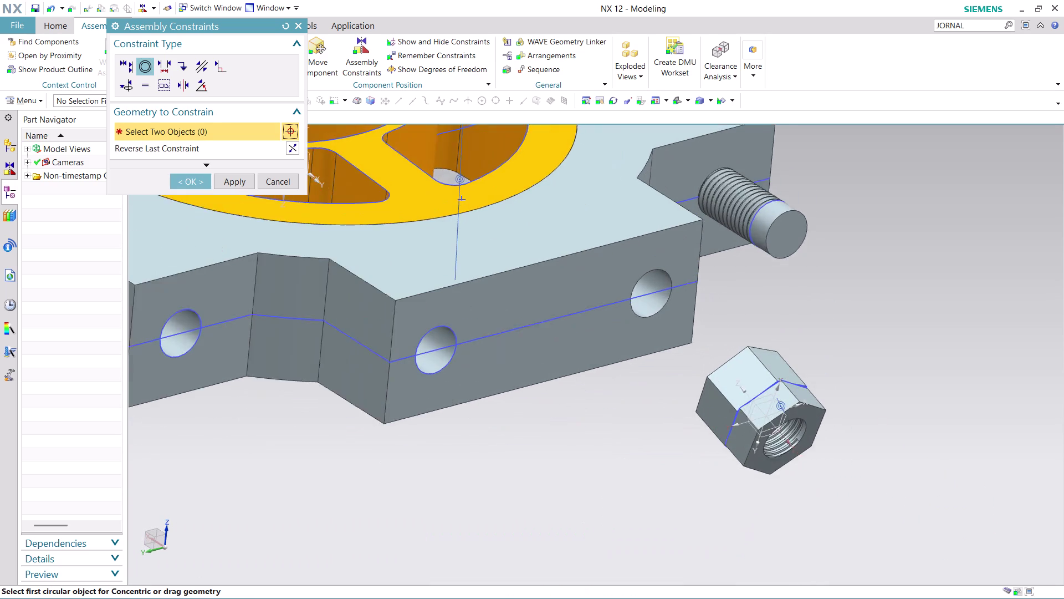
scroll(up, 3)
middle_drag(775, 334, 799, 370)
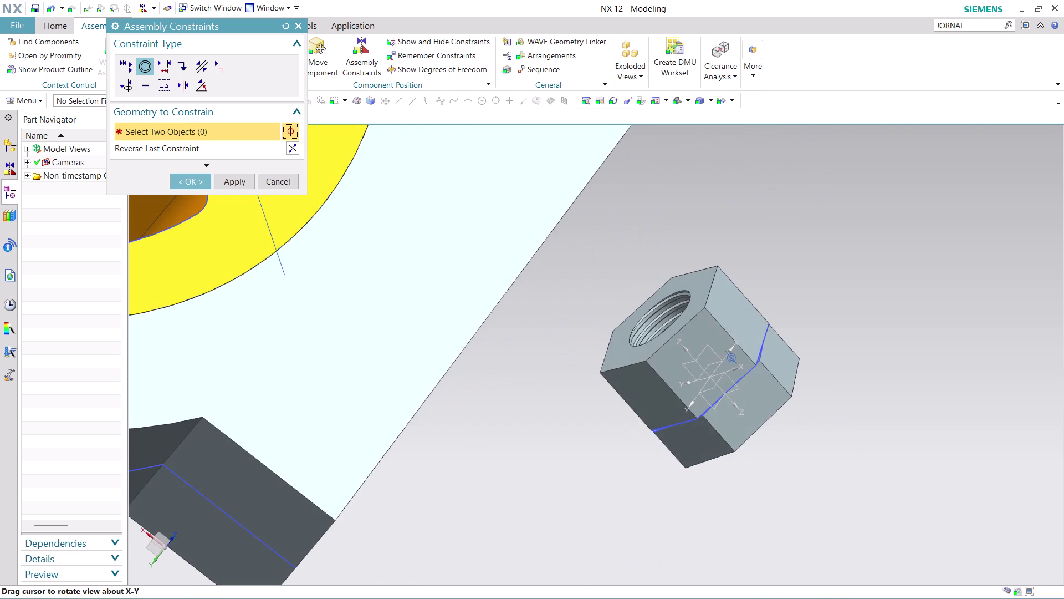
click(664, 299)
scroll(down, 3)
middle_drag(754, 233, 753, 231)
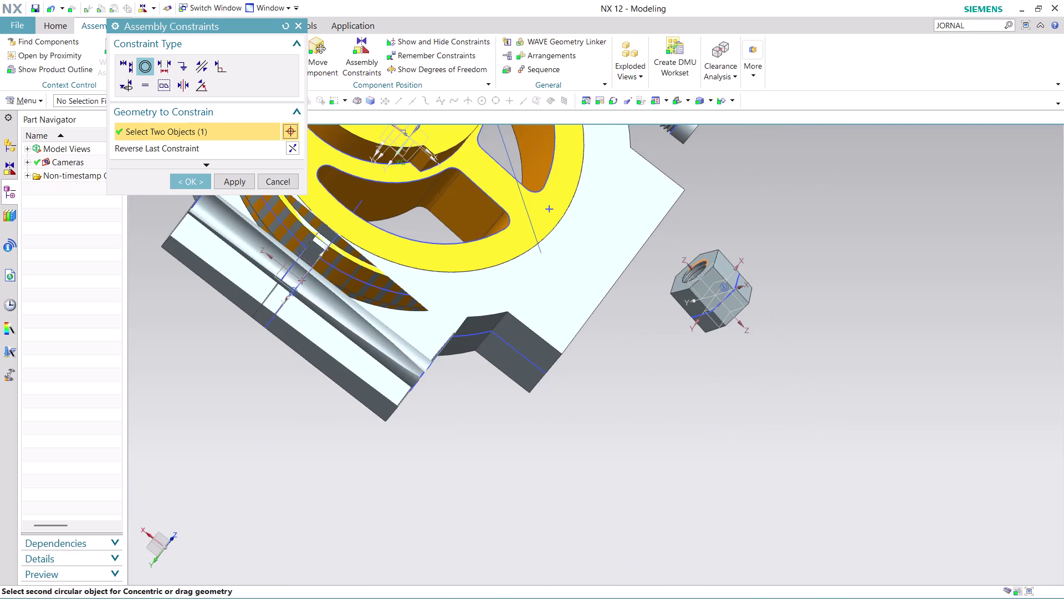
middle_drag(754, 232, 728, 211)
click(777, 198)
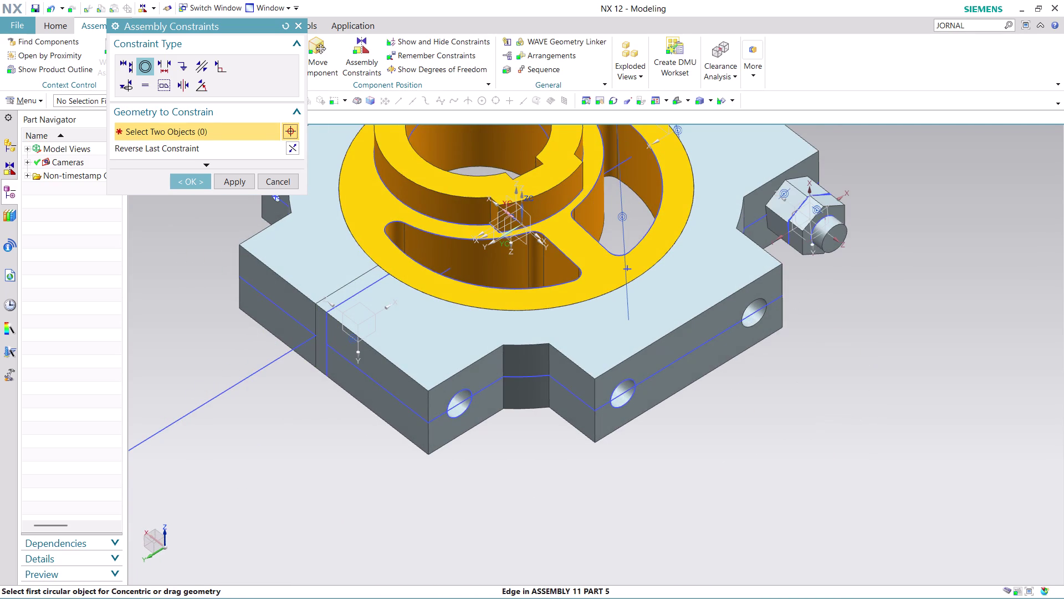
click(184, 188)
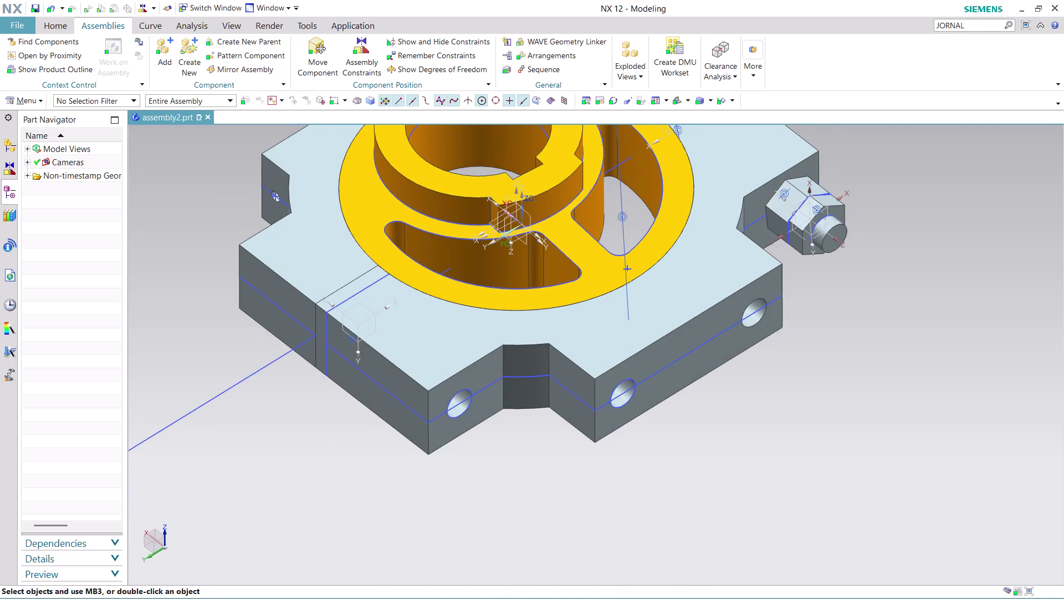
Orbit and zoom around the assembly to inspect the wheel, fastened nut and block.
scroll(down, 3)
middle_drag(916, 315, 873, 316)
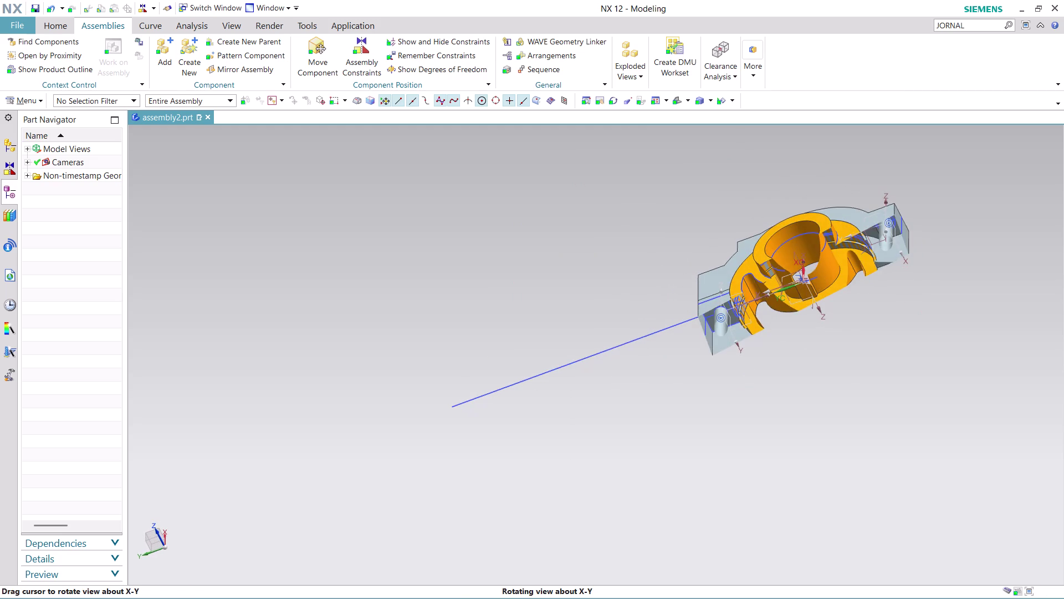
middle_drag(874, 315, 860, 281)
scroll(up, 3)
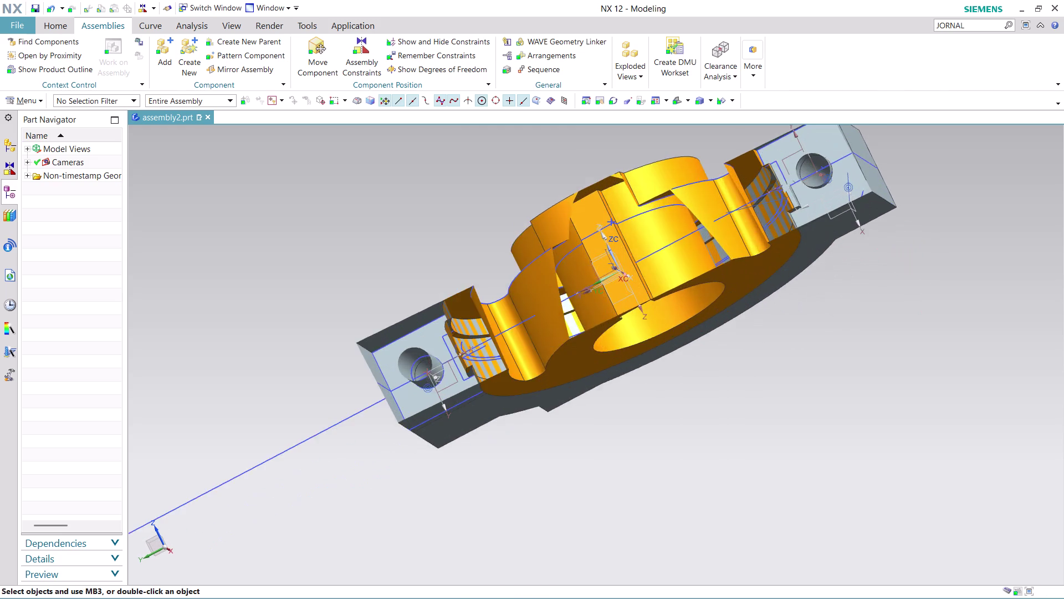
scroll(down, 3)
middle_drag(933, 299, 821, 344)
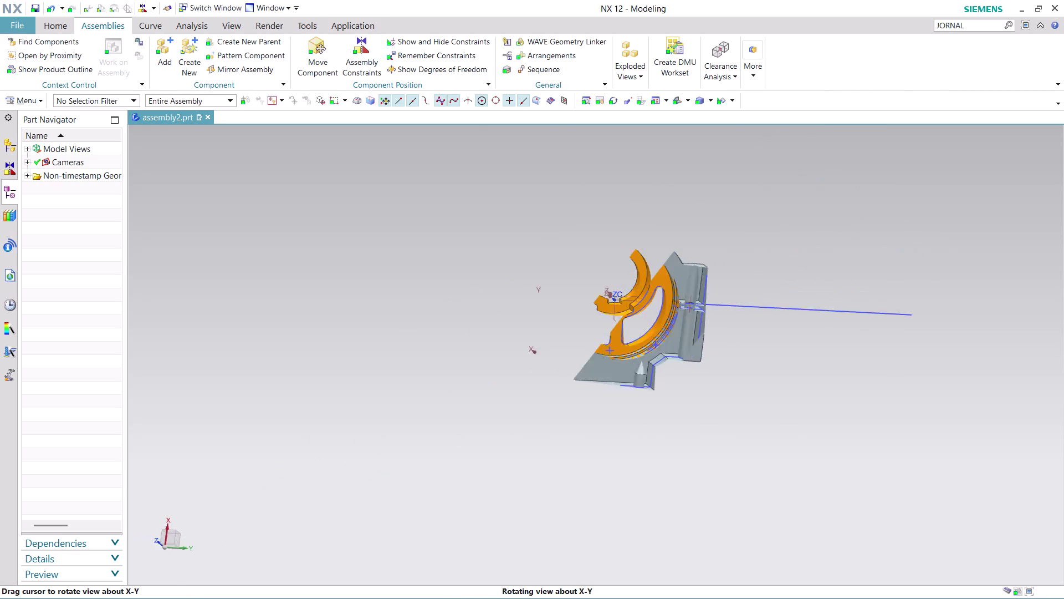
middle_drag(822, 344, 785, 312)
middle_click(784, 312)
scroll(up, 3)
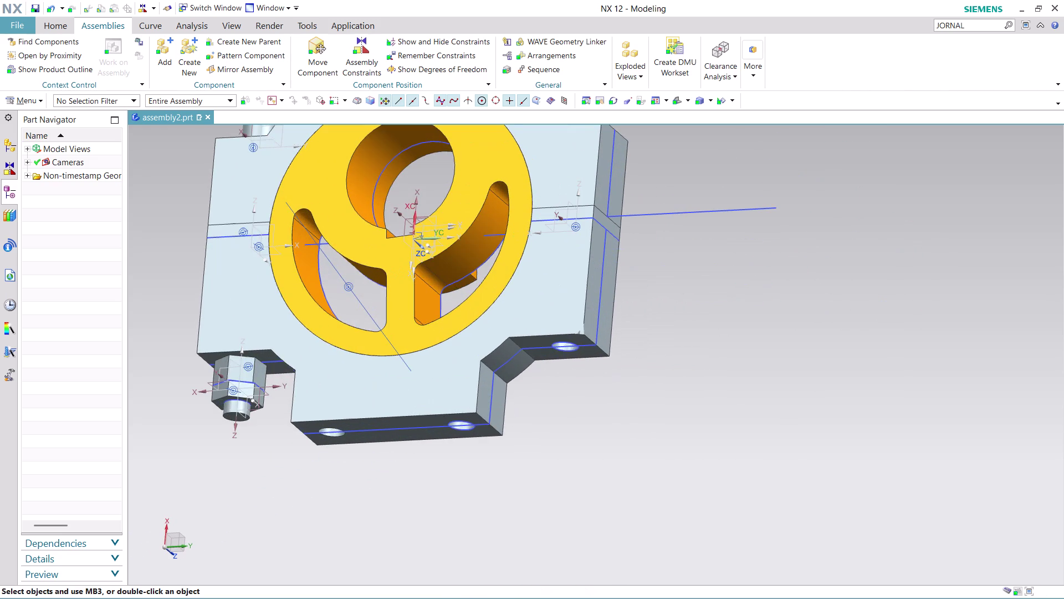
scroll(down, 3)
middle_drag(757, 276, 758, 260)
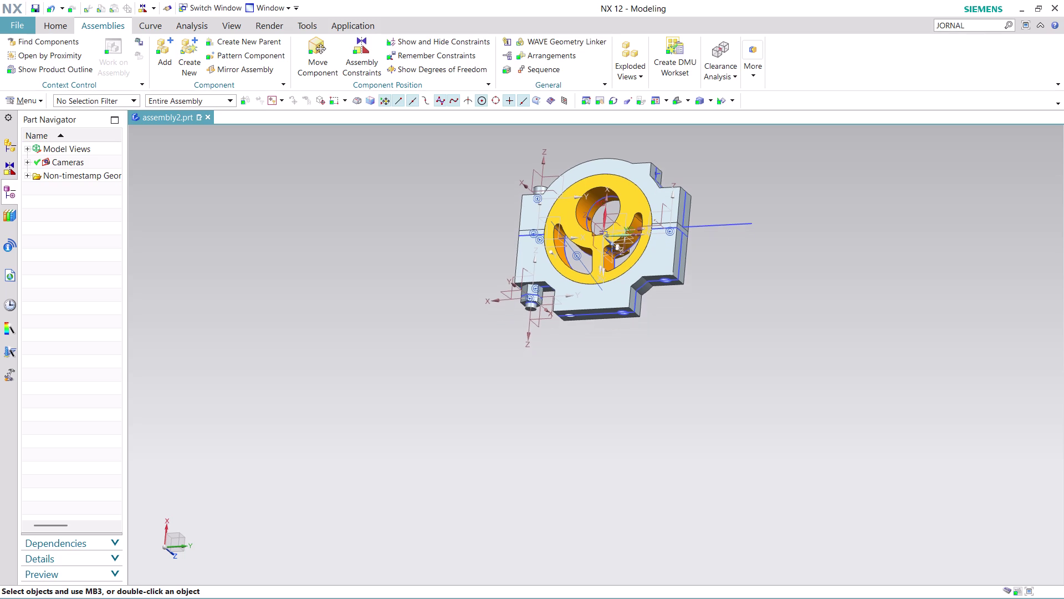
middle_drag(758, 260, 645, 316)
scroll(up, 3)
middle_drag(619, 326, 645, 312)
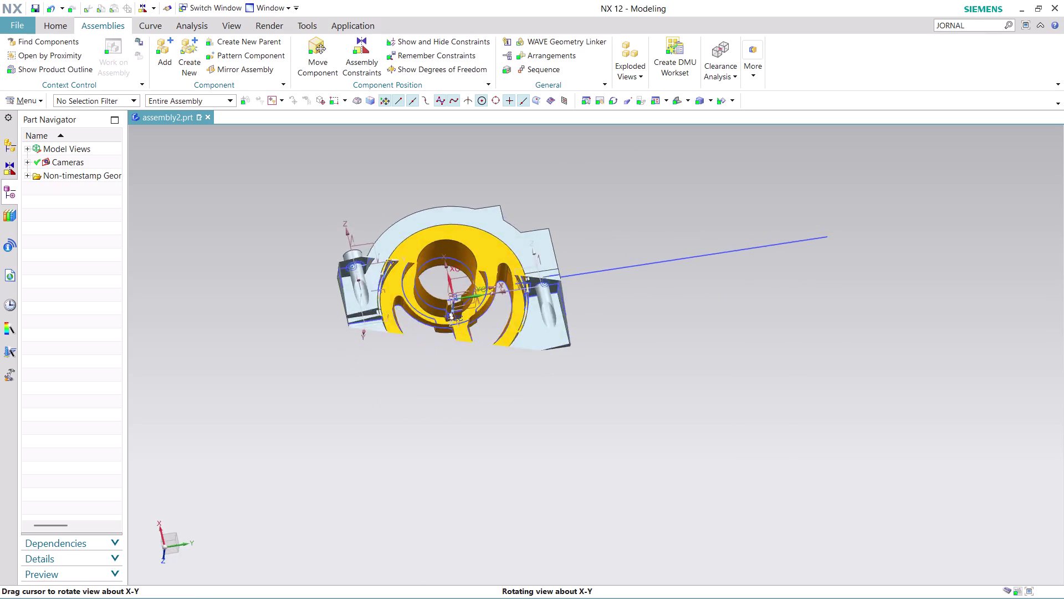
middle_drag(645, 311, 653, 283)
middle_drag(705, 266, 651, 208)
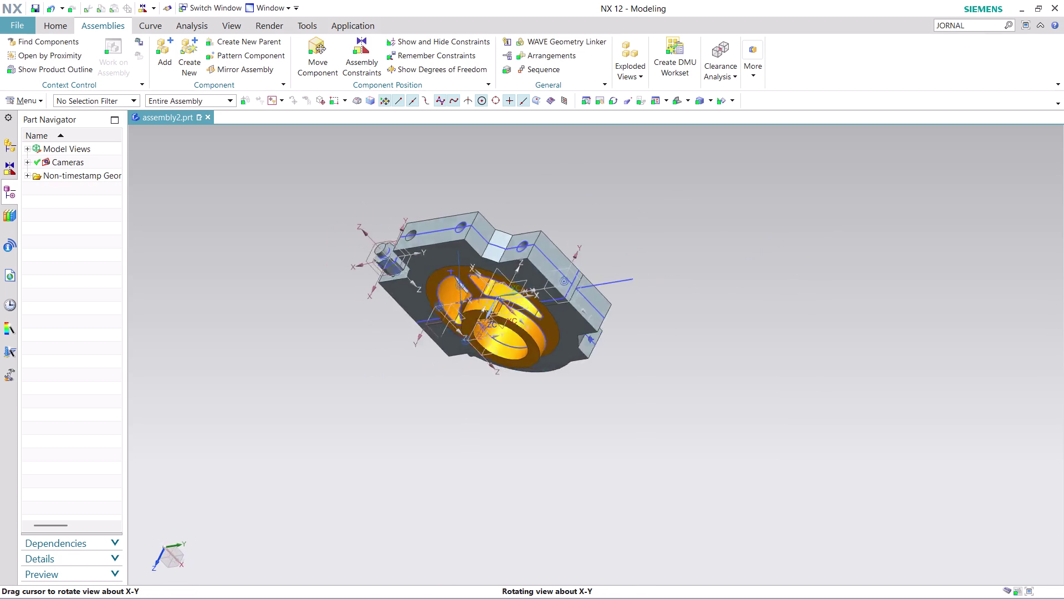
middle_drag(651, 208, 627, 227)
scroll(down, 3)
scroll(up, 3)
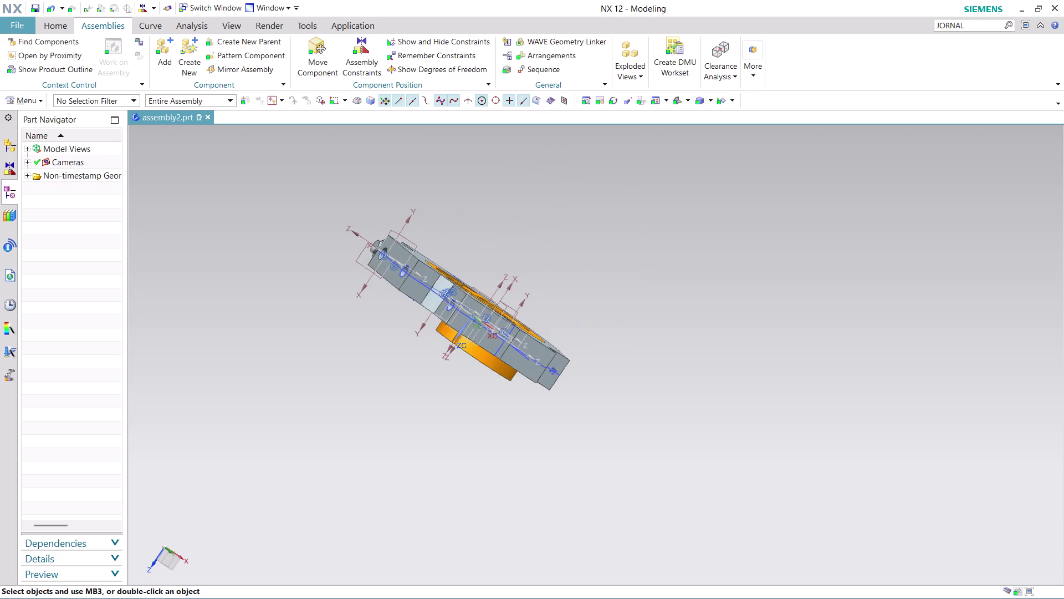
Switch to the Isometric view and launch Mirror Assembly from Assemblies > More.
click(689, 96)
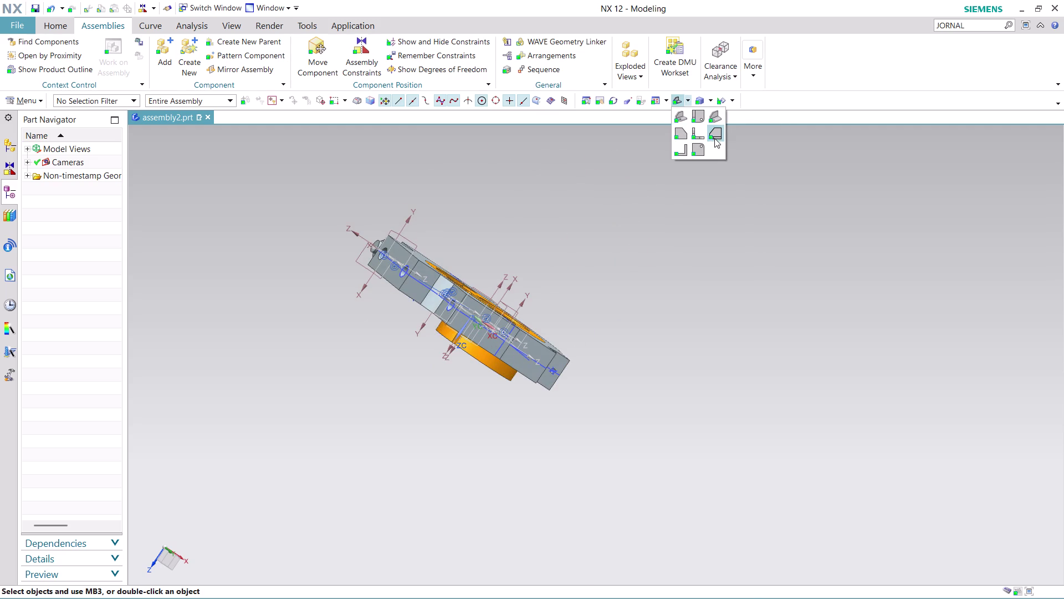
click(715, 138)
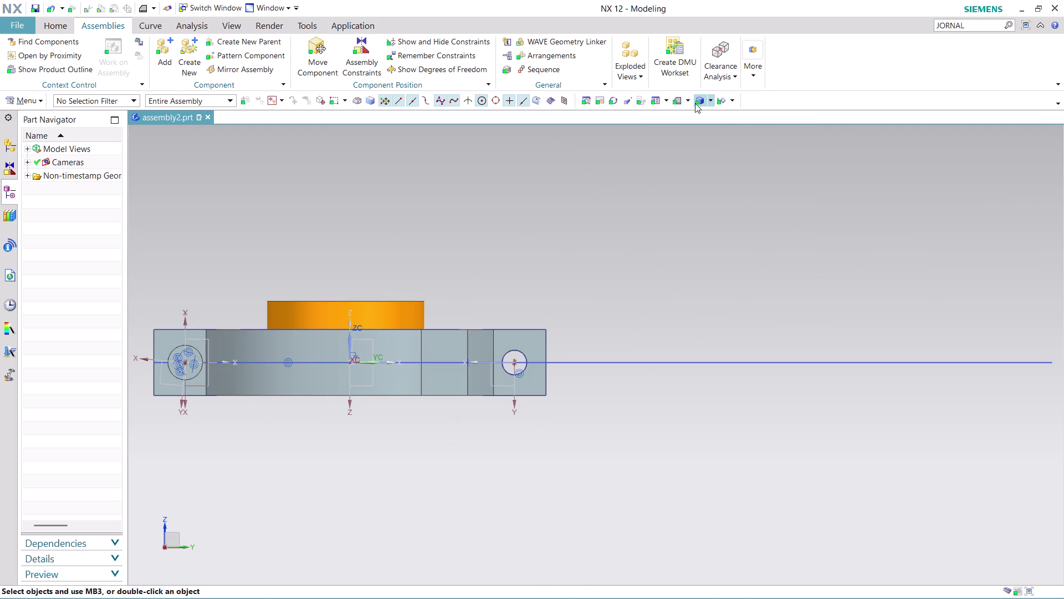
click(690, 98)
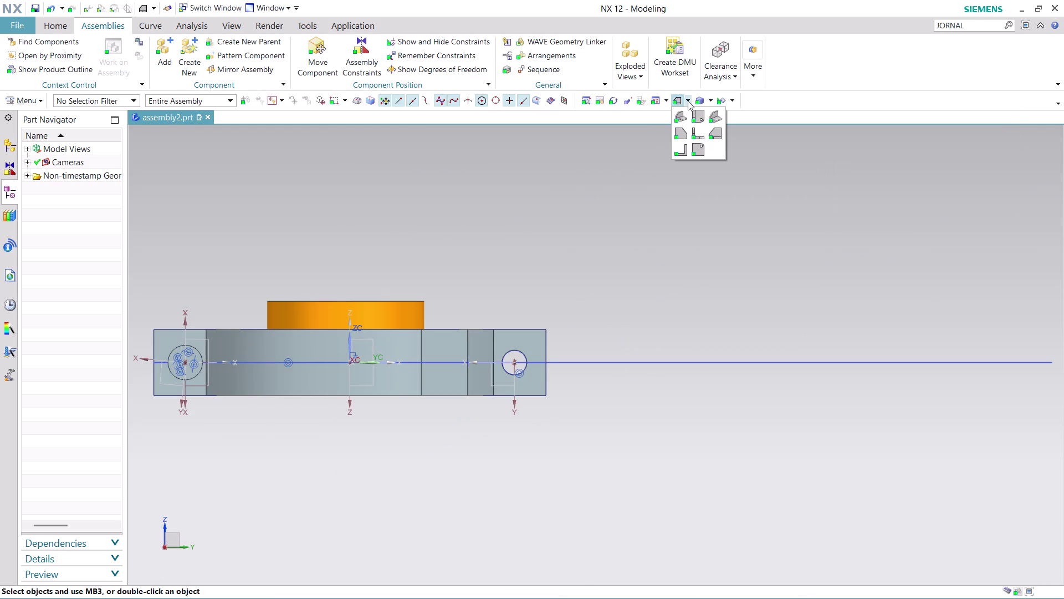
click(717, 120)
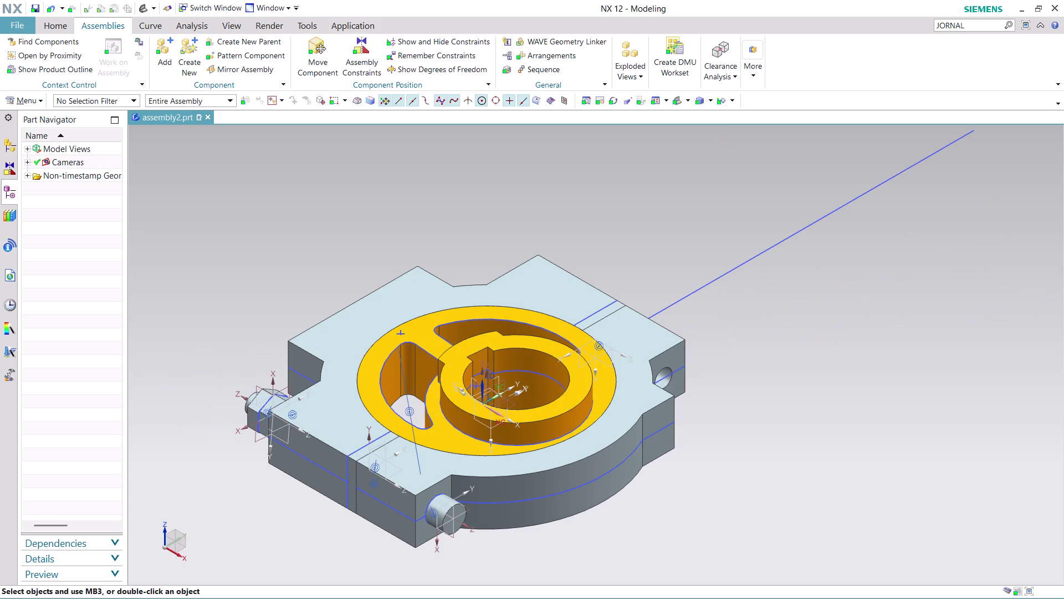
scroll(up, 3)
scroll(down, 3)
scroll(up, 3)
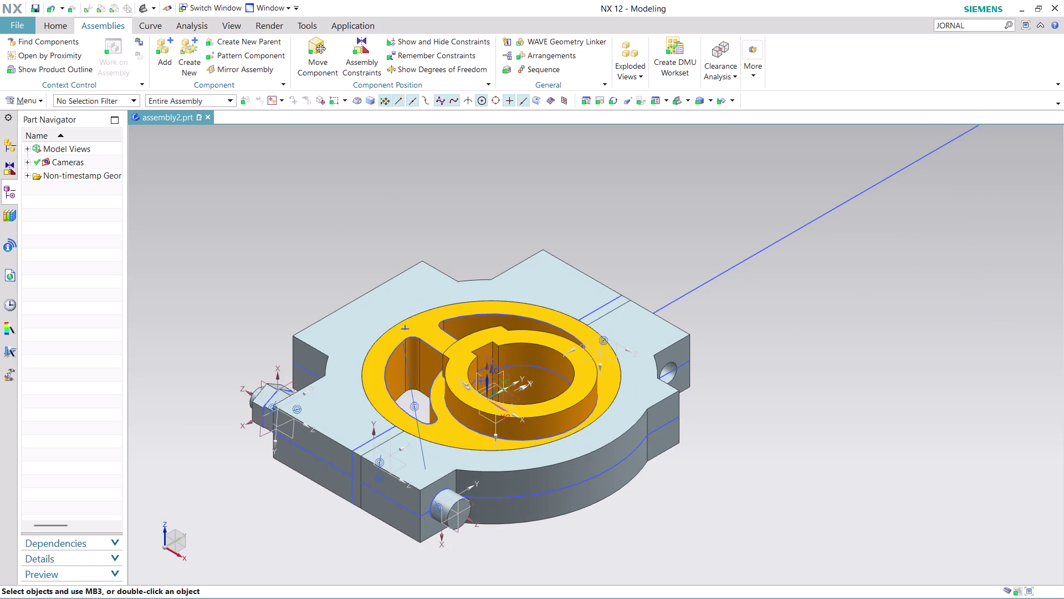
click(752, 73)
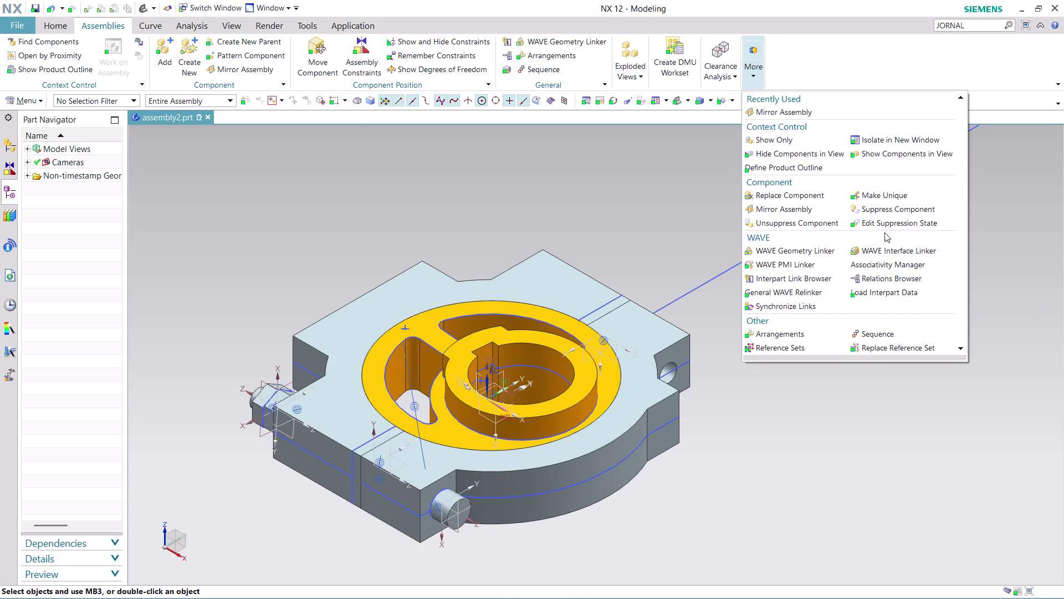
click(791, 206)
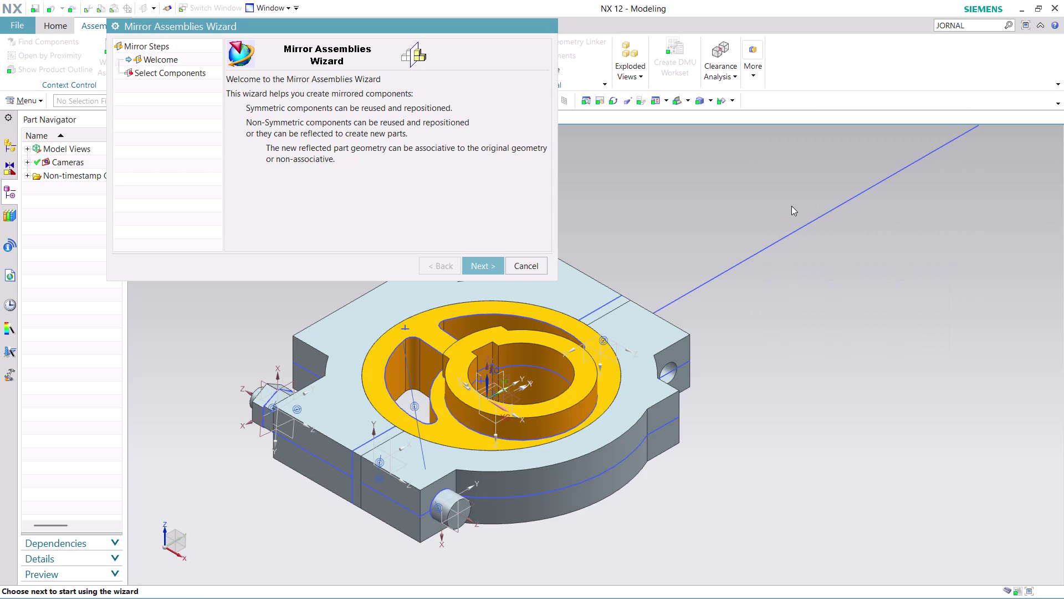
Select ASSEMBLY 11 PART 2, PART 7 and PART 3 as components to mirror.
click(477, 271)
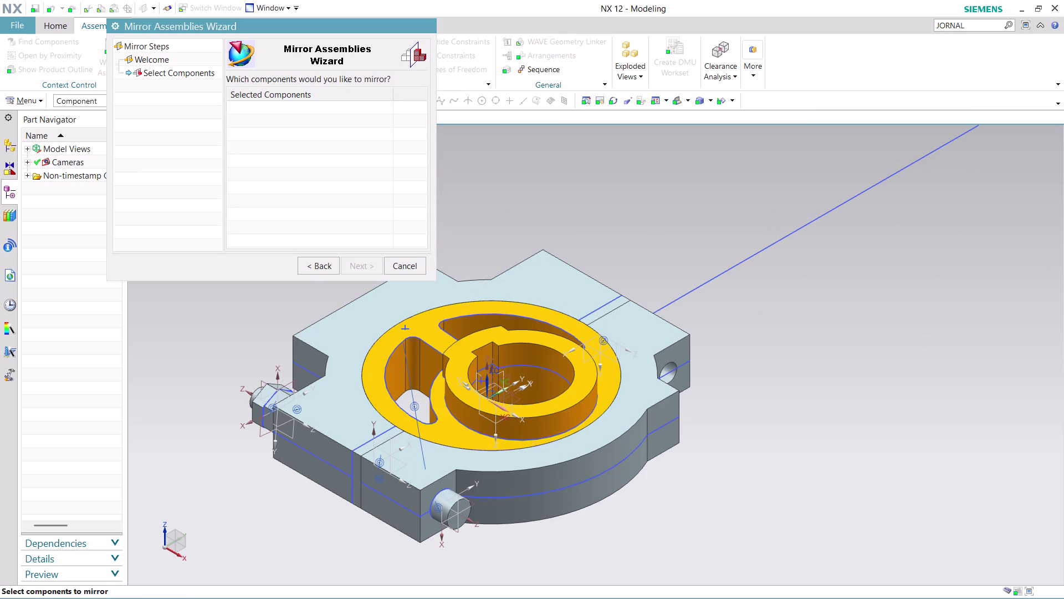
click(457, 502)
click(256, 405)
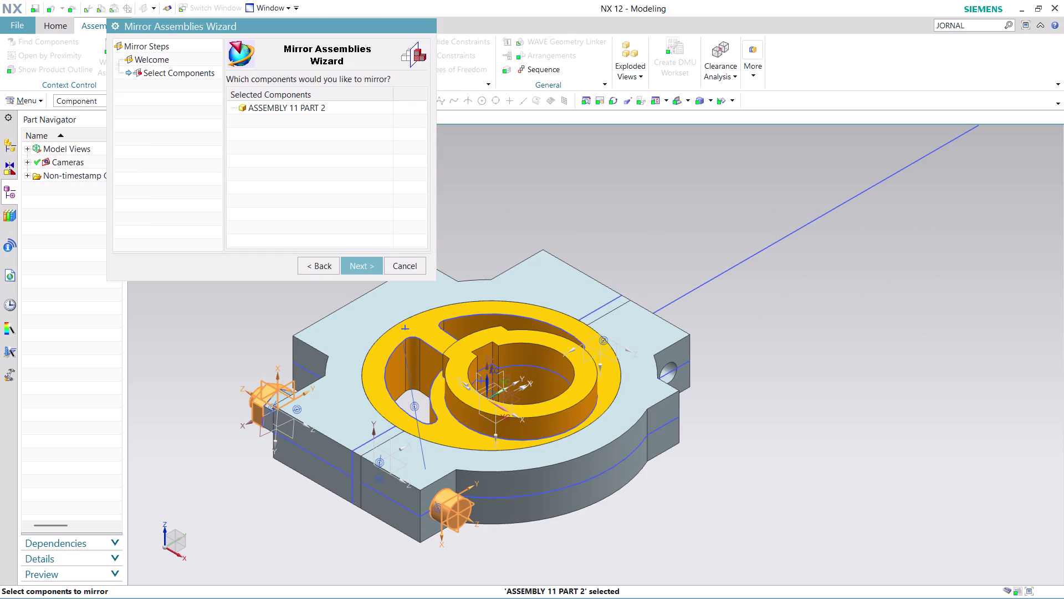
click(267, 414)
click(367, 267)
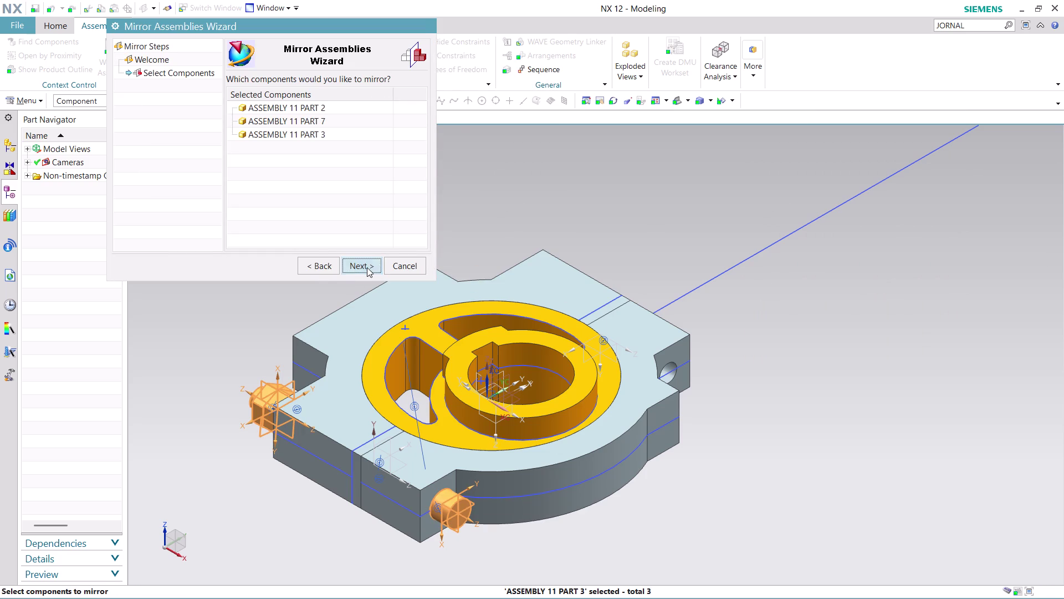
Orbit beneath the assembly and choose PART 1's YZ plane as the mirror plane.
scroll(up, 3)
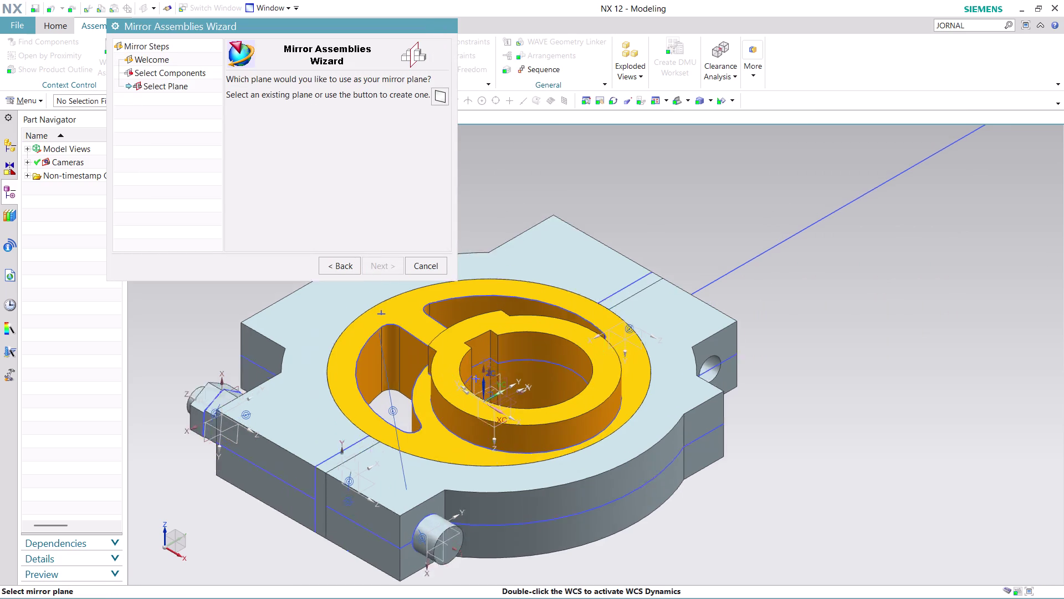
scroll(up, 3)
scroll(down, 3)
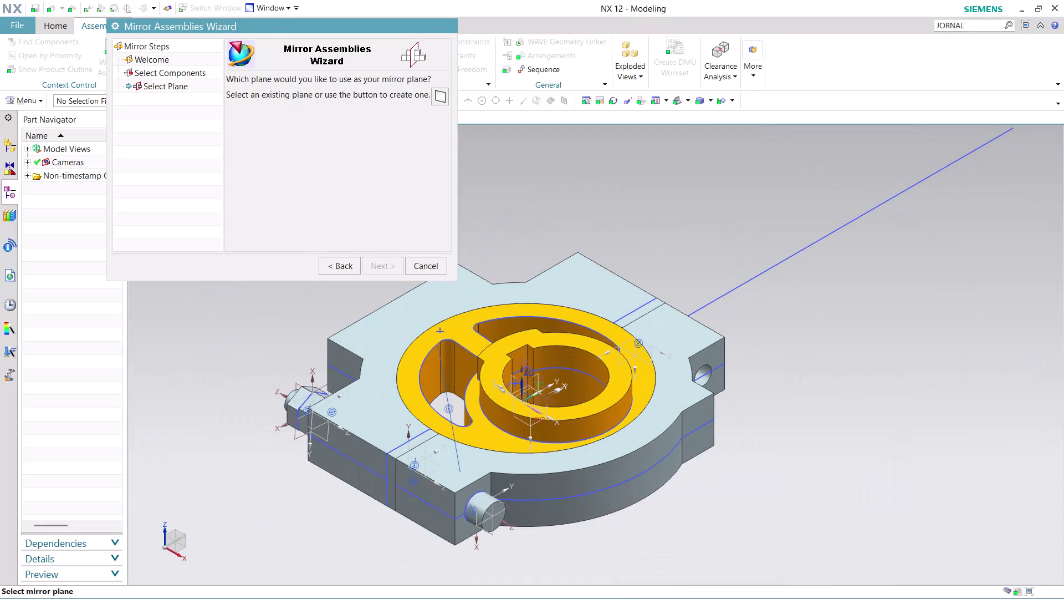
middle_drag(625, 540, 597, 548)
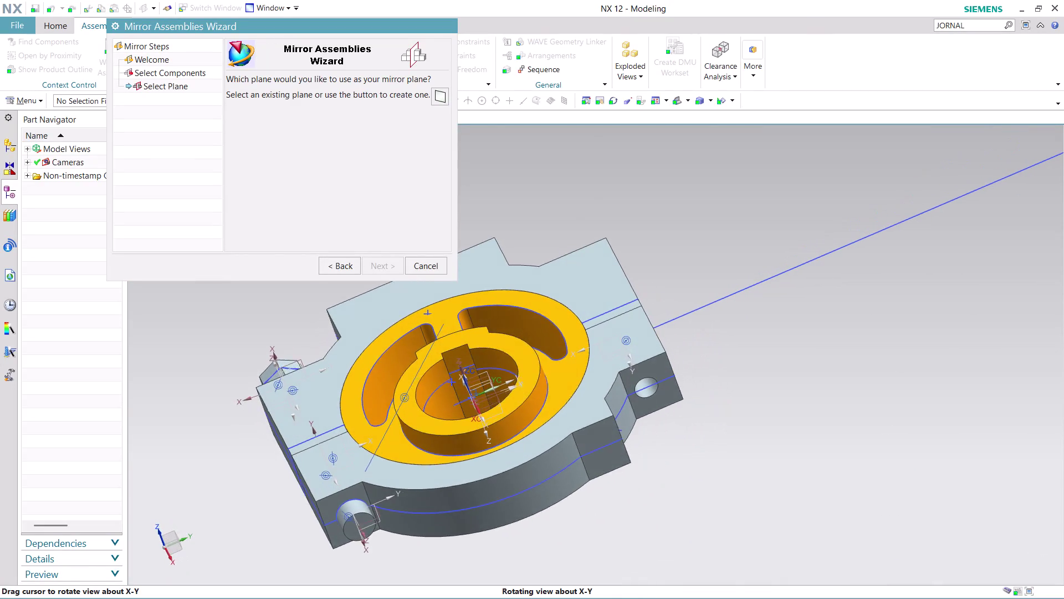
middle_drag(597, 548, 607, 553)
scroll(up, 3)
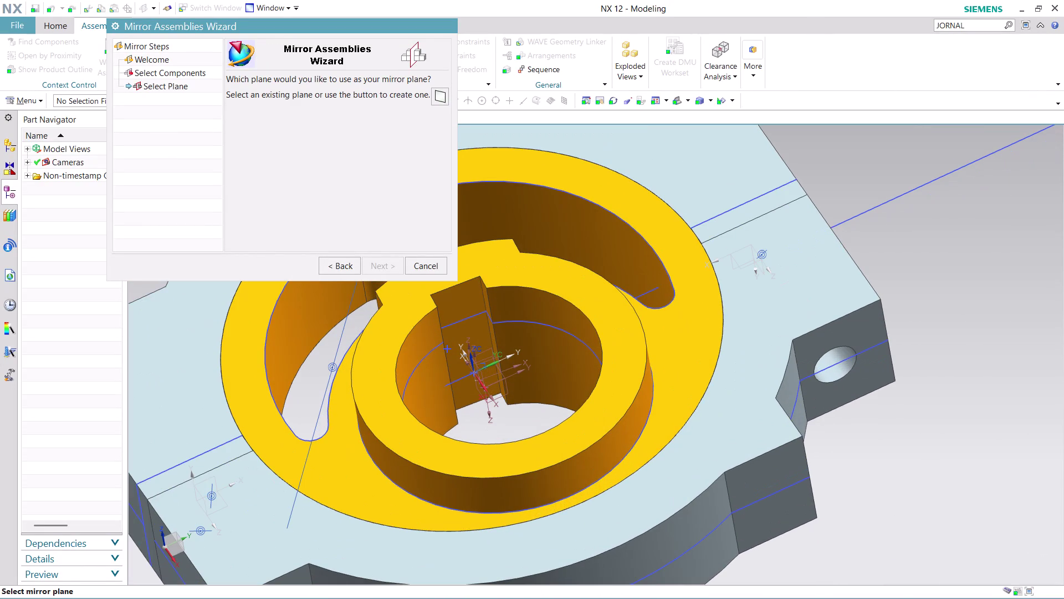
scroll(up, 3)
scroll(up, 3)
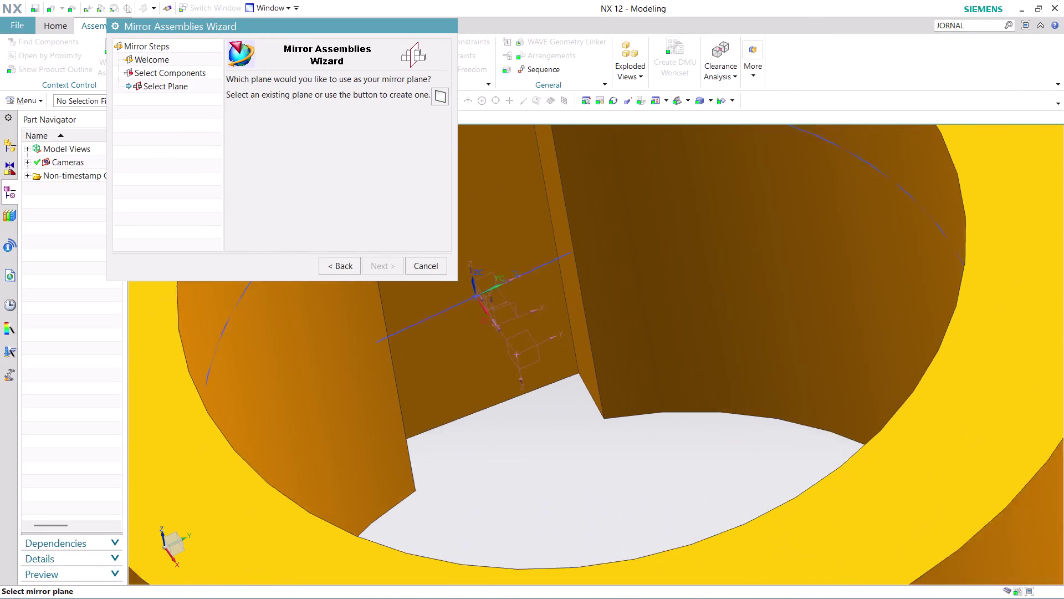
scroll(up, 3)
scroll(down, 3)
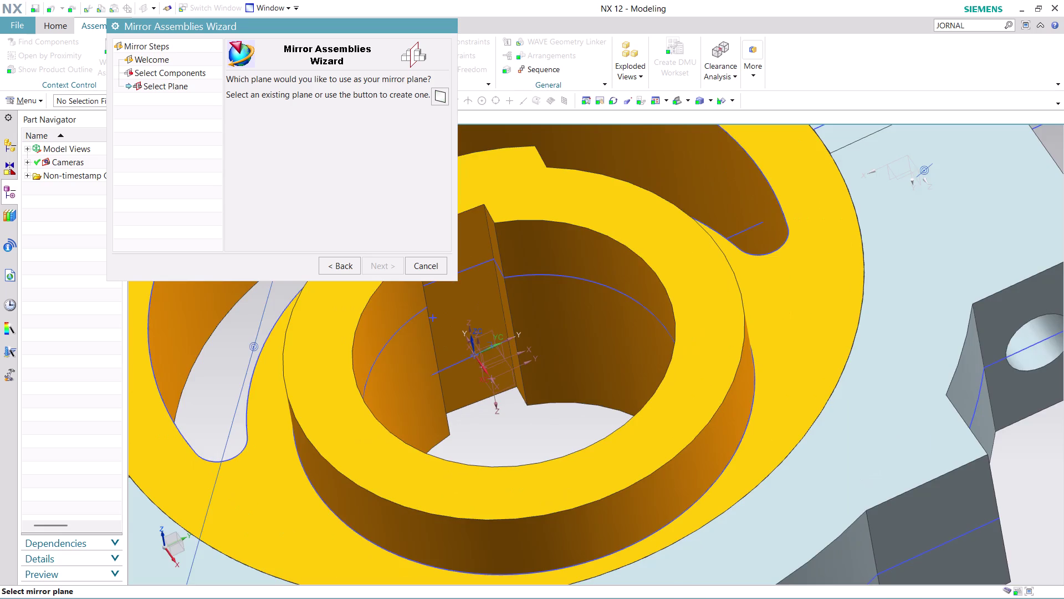
scroll(down, 3)
middle_drag(542, 525, 532, 469)
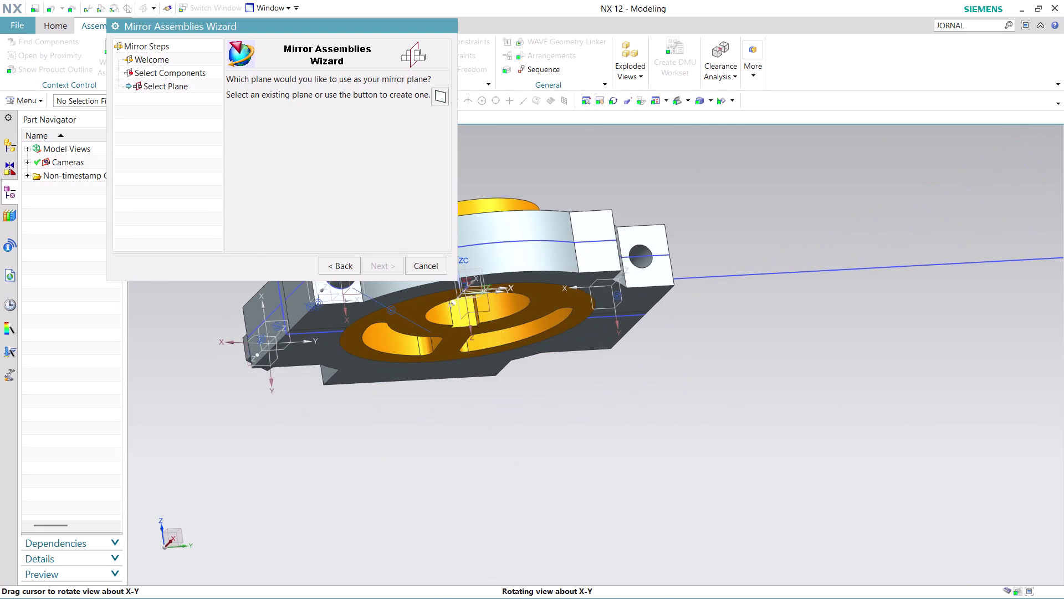
middle_drag(532, 468, 540, 472)
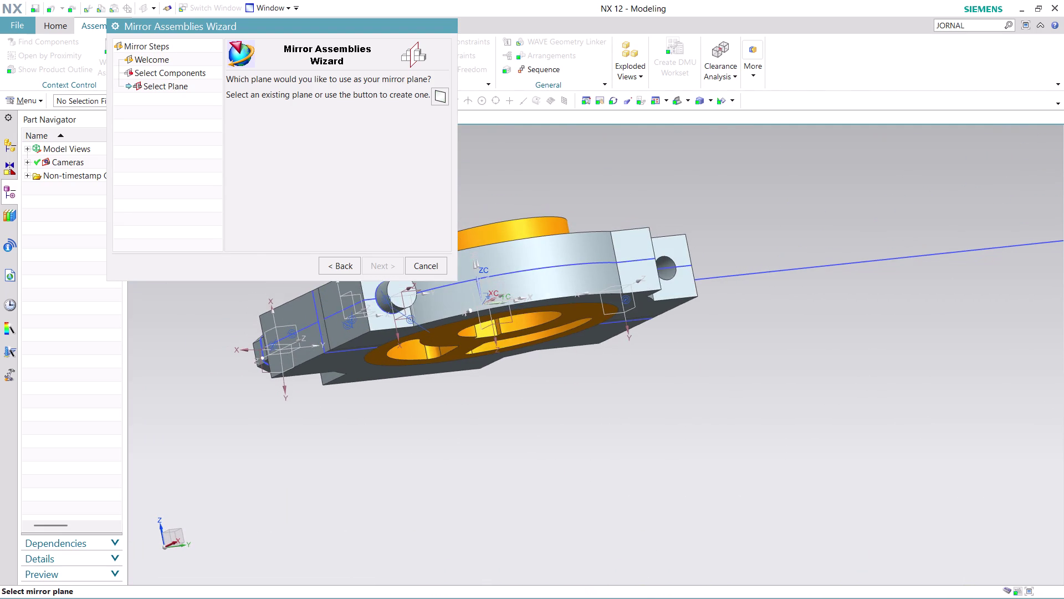
scroll(up, 3)
scroll(down, 3)
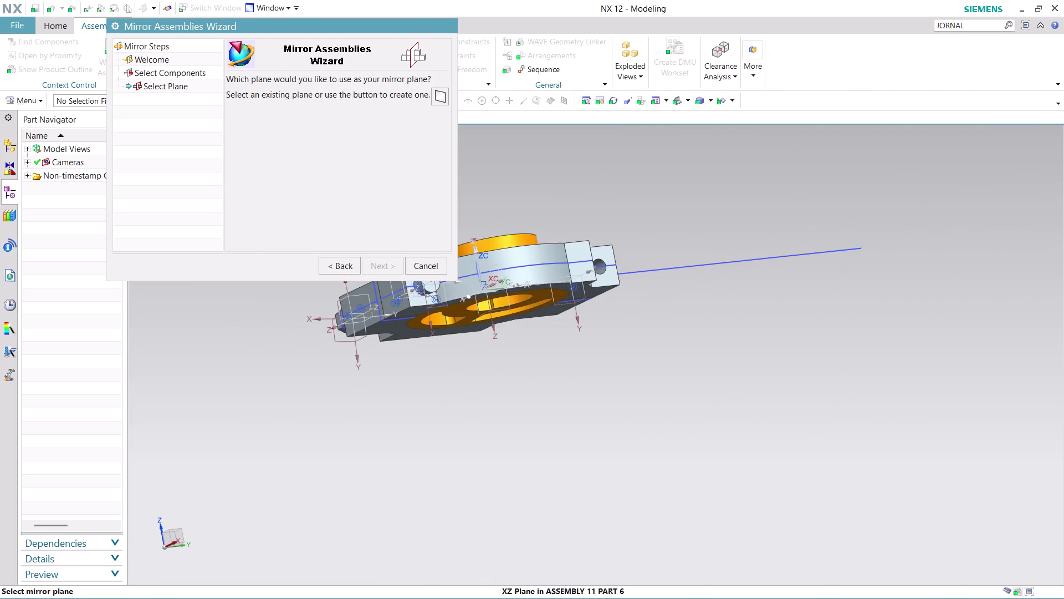
scroll(down, 3)
scroll(up, 3)
middle_drag(550, 358, 558, 366)
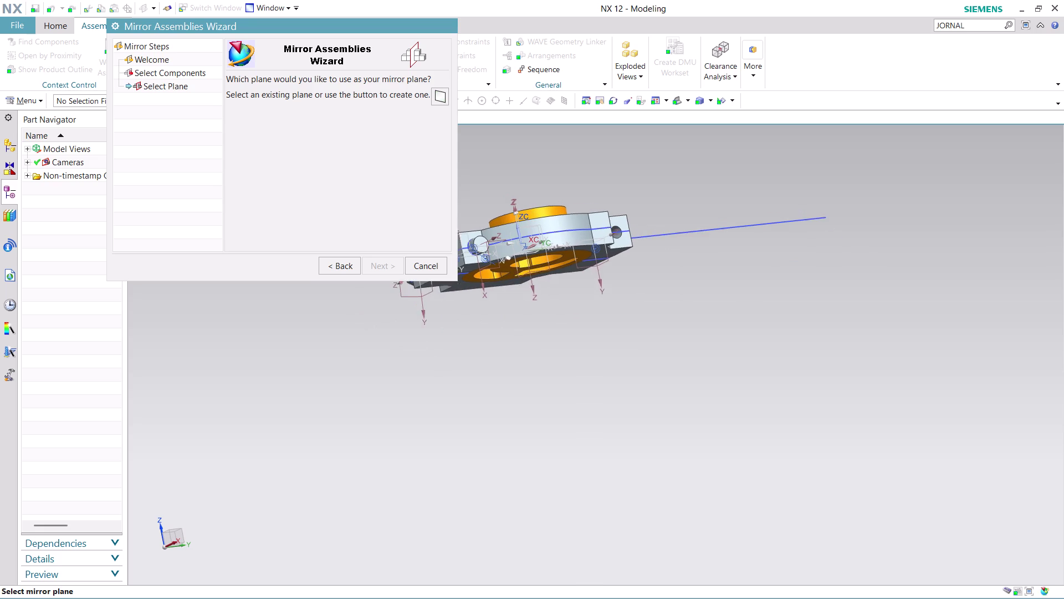
middle_drag(558, 366, 591, 407)
middle_drag(575, 332, 575, 302)
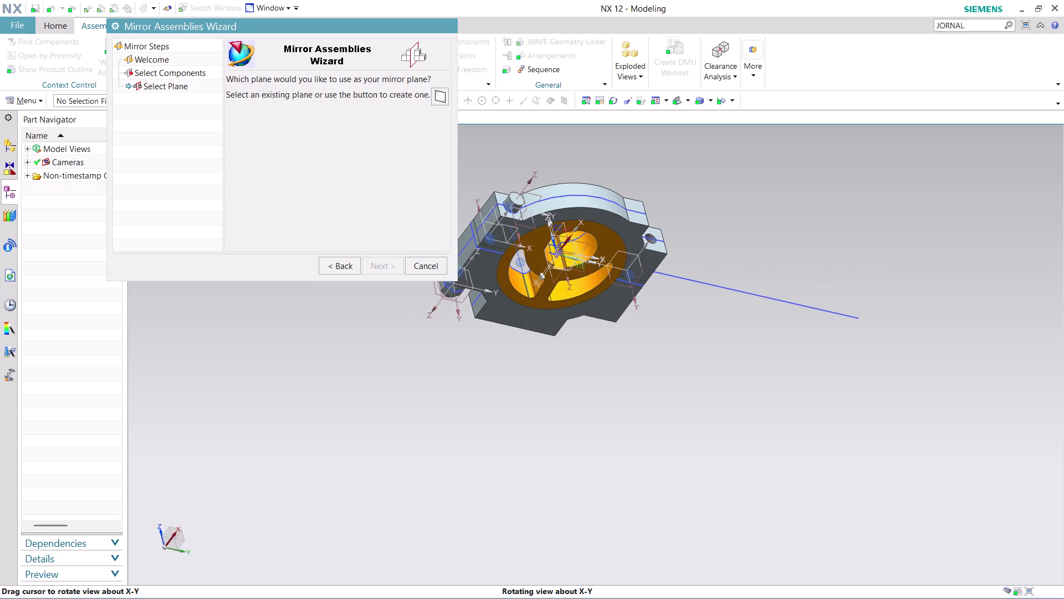
middle_drag(576, 302, 576, 294)
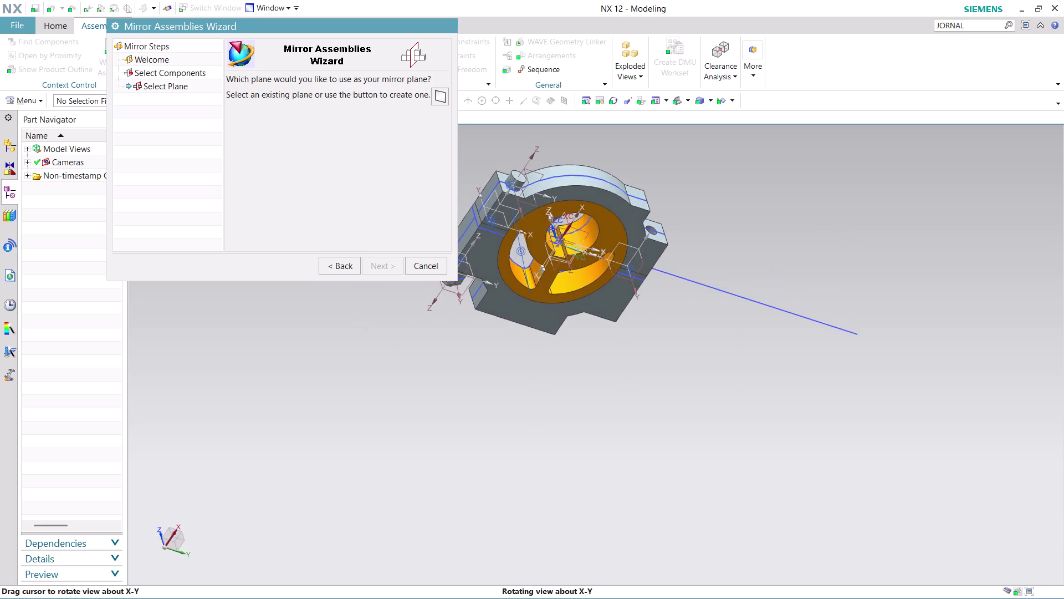
middle_drag(576, 294, 585, 298)
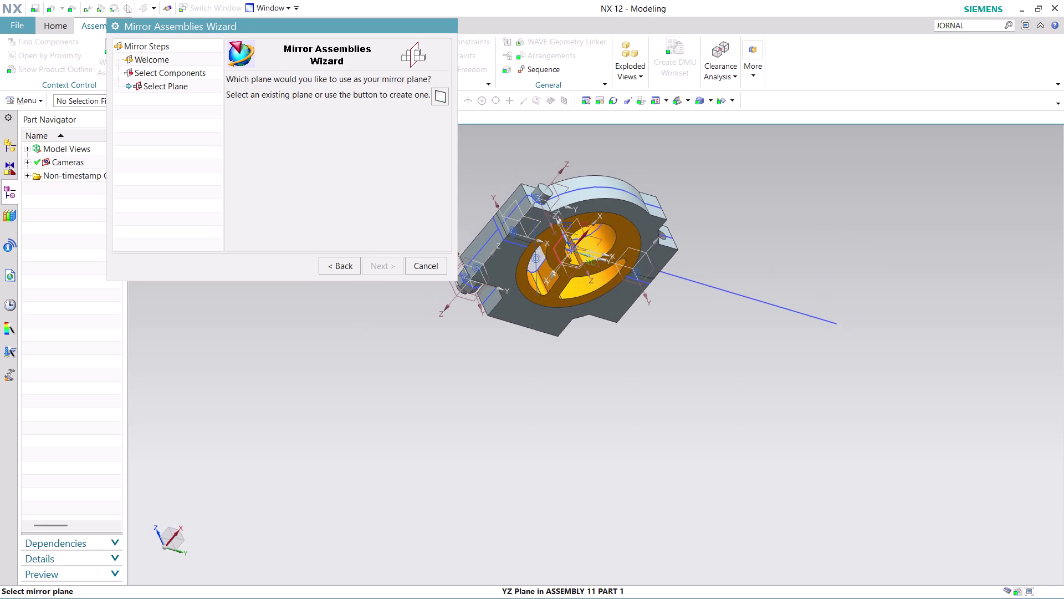
click(554, 249)
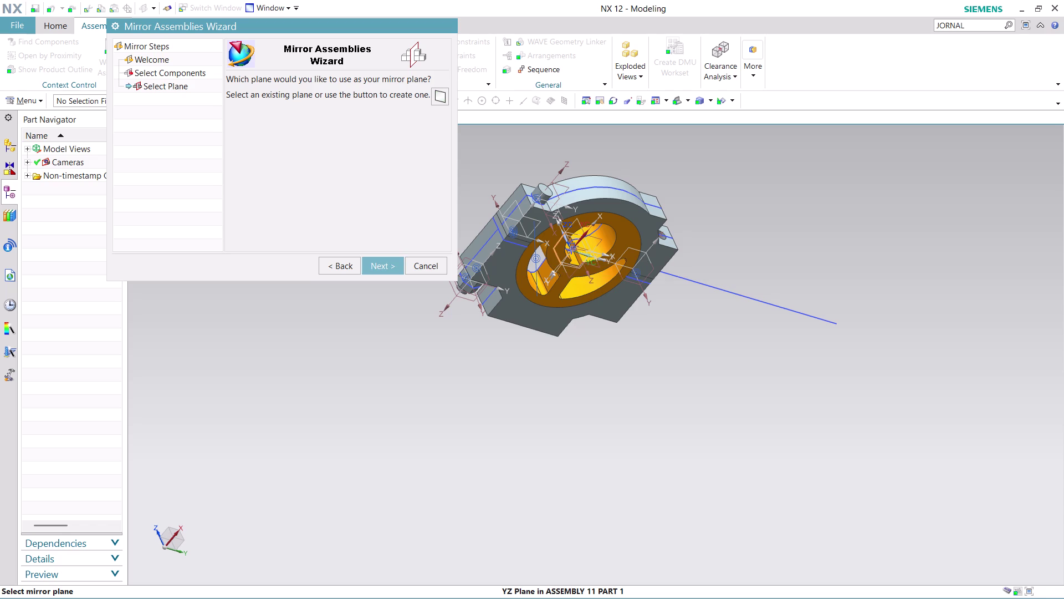
Accept the default naming and finish the wizard to create the mirrored components.
click(380, 269)
click(372, 261)
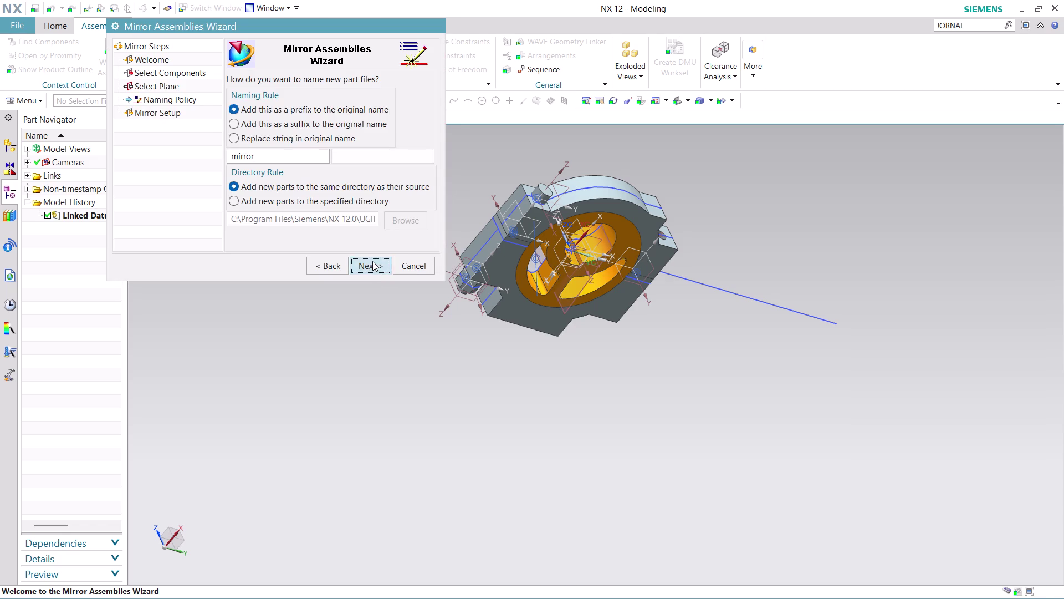
click(372, 261)
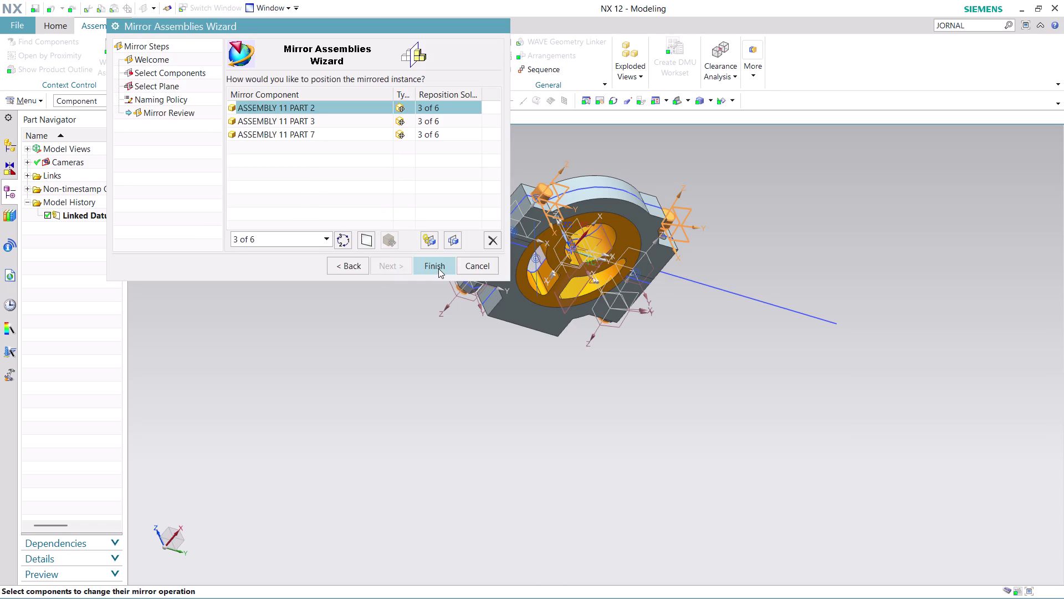
click(438, 269)
Orbit to check the mirrored bolts and nuts, then start a Concentric assembly constraint.
middle_drag(759, 241, 758, 275)
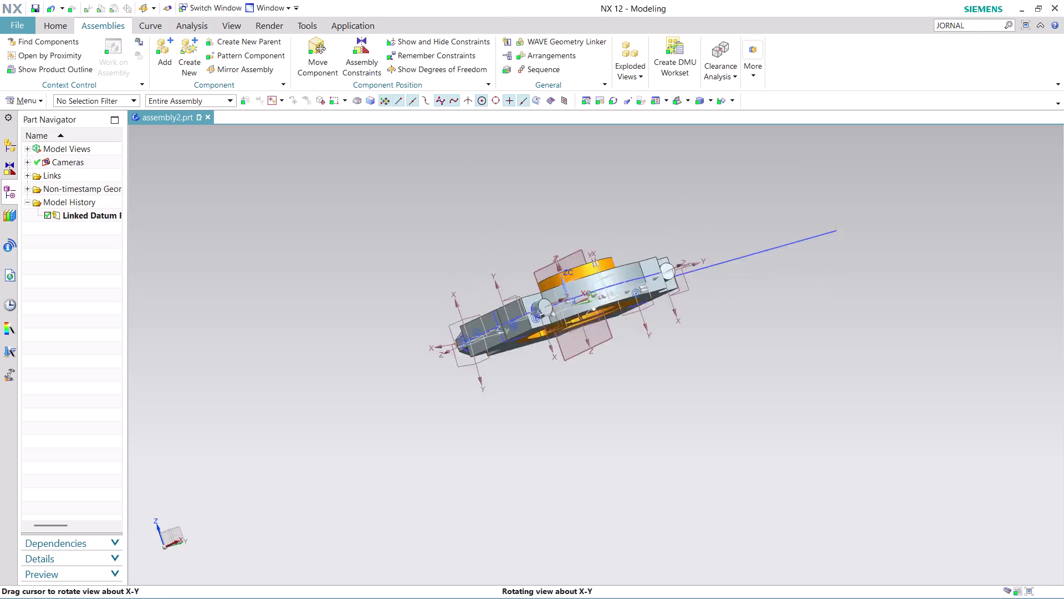
middle_drag(758, 274, 771, 355)
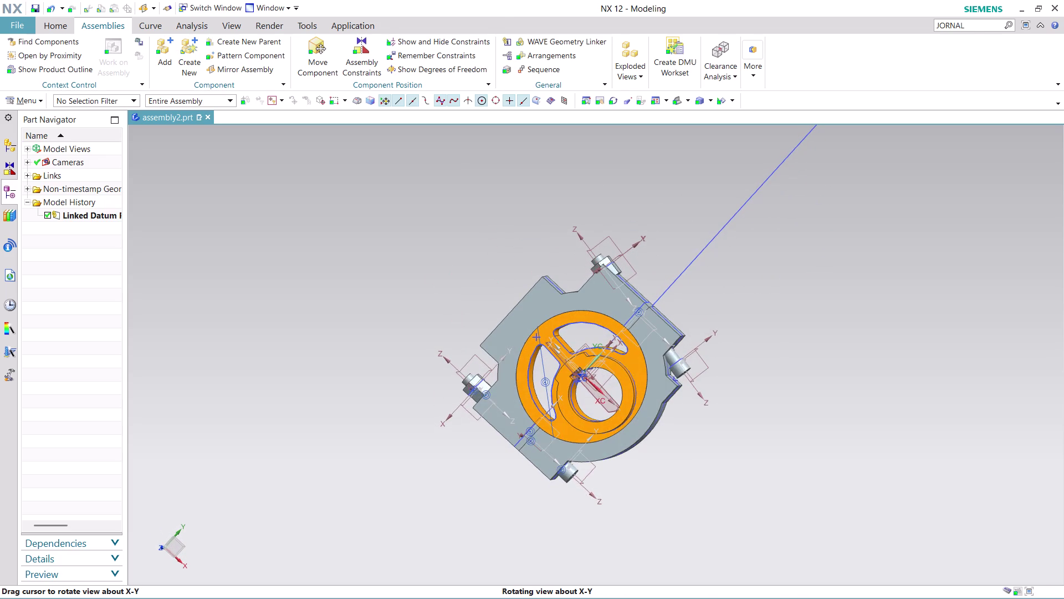
middle_drag(771, 355, 787, 355)
middle_click(786, 355)
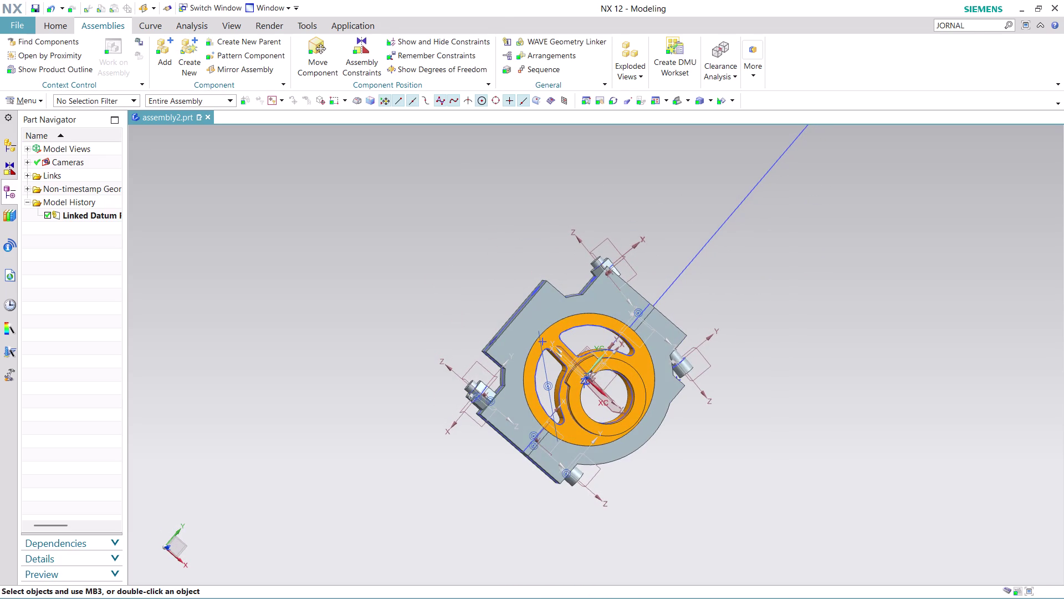
scroll(up, 3)
scroll(up, 3)
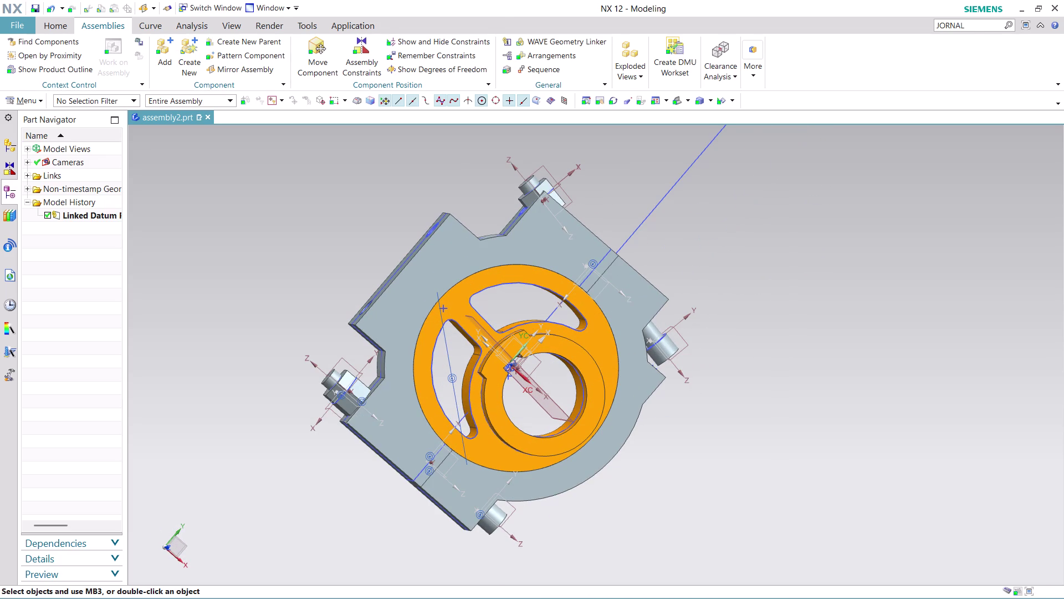
click(360, 56)
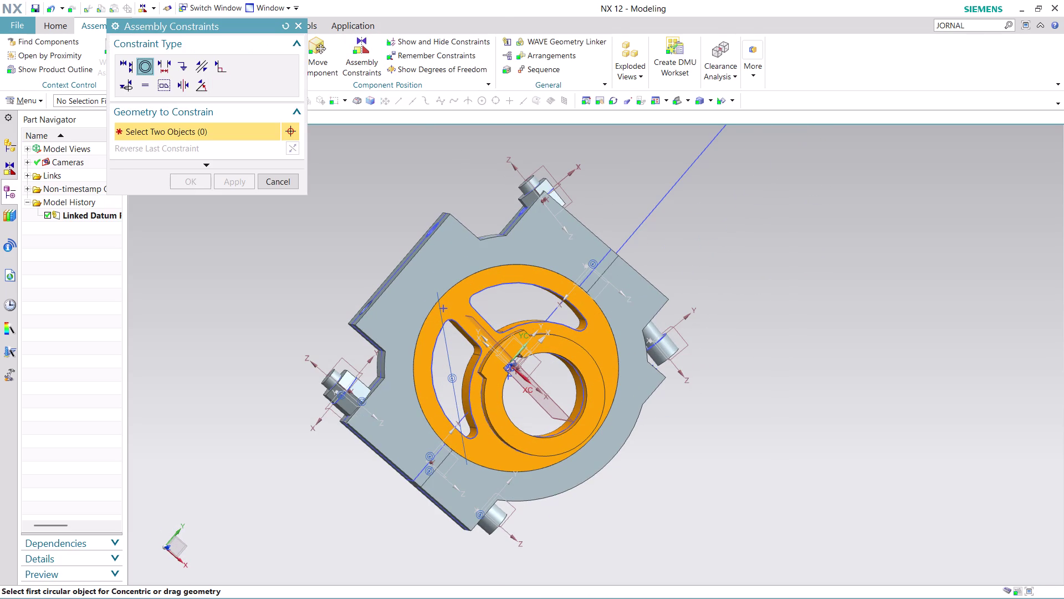
Constrain the bolt concentric to the top-lug hole by picking their two circular edges.
scroll(up, 3)
middle_drag(705, 328, 715, 358)
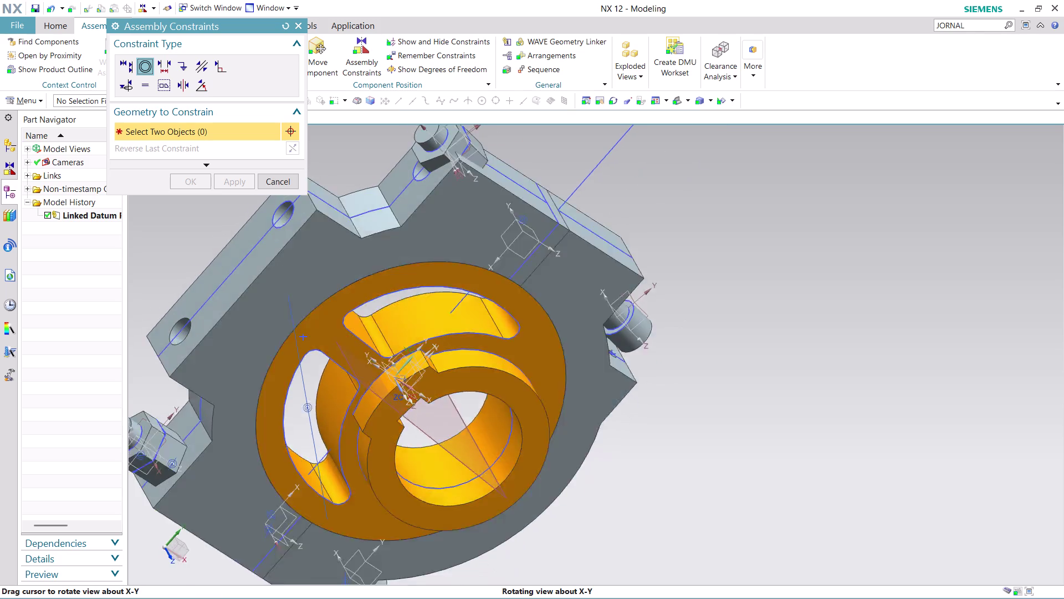
middle_drag(716, 357, 718, 369)
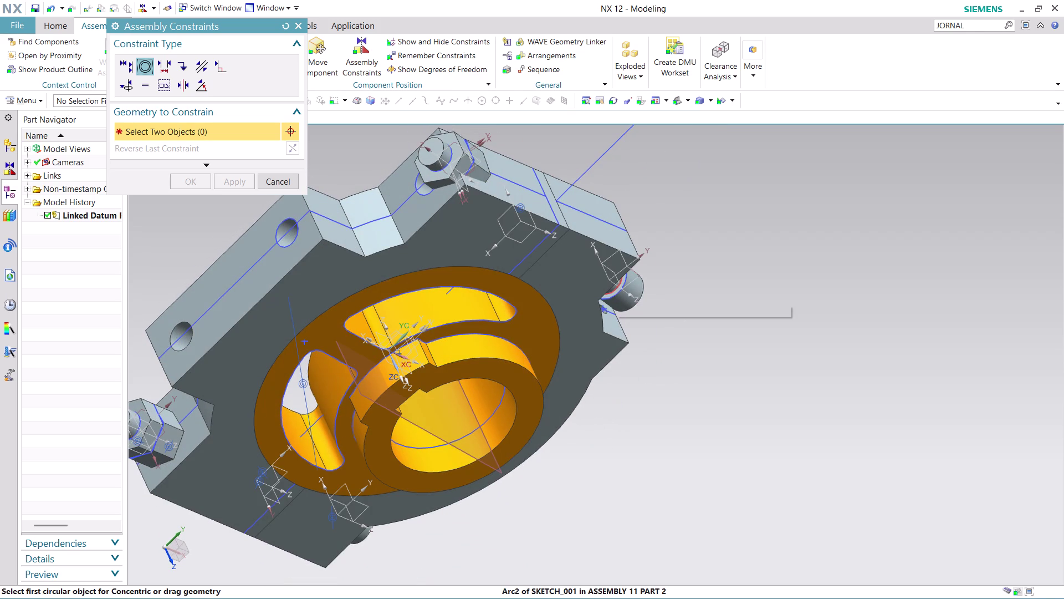
click(615, 289)
click(688, 303)
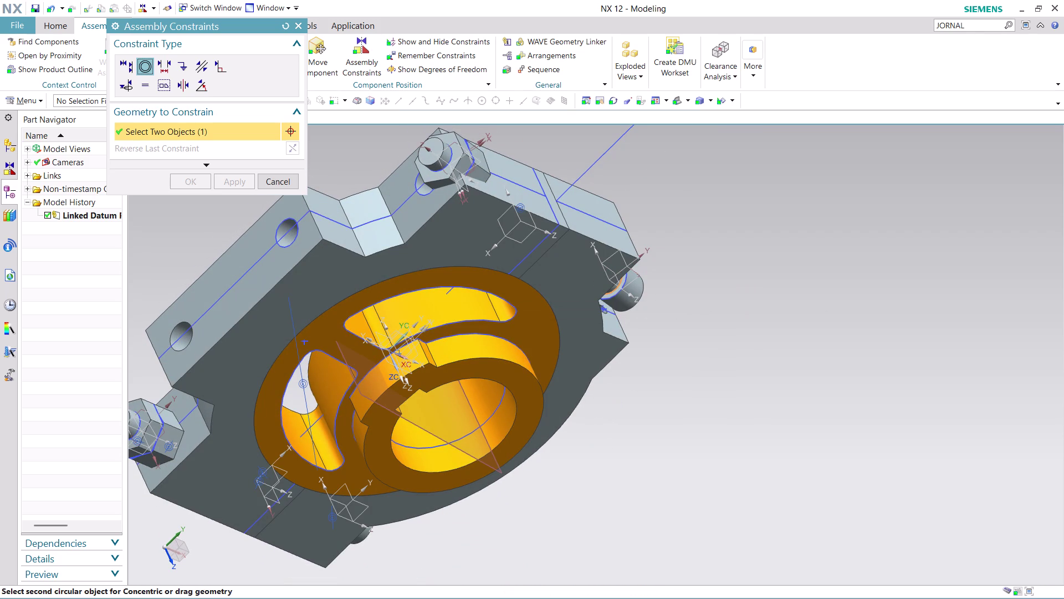
middle_drag(687, 297, 642, 224)
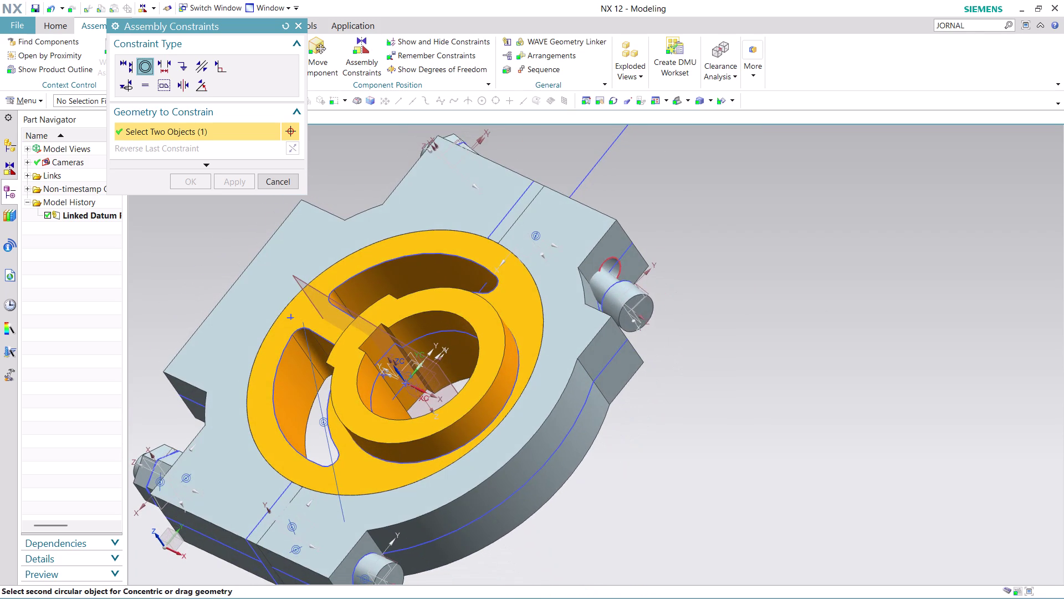
click(618, 258)
scroll(down, 3)
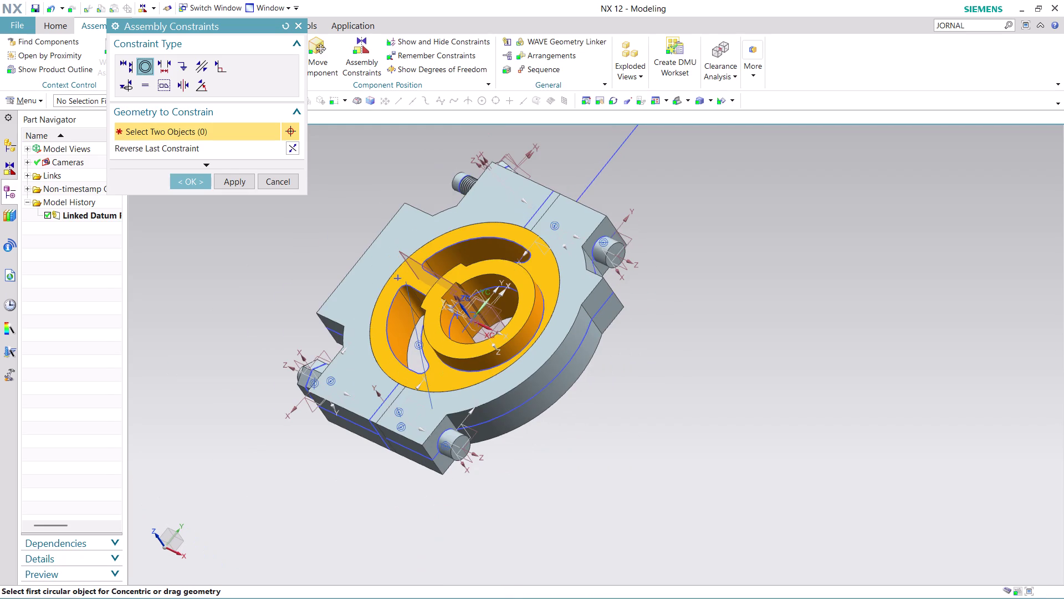
click(191, 183)
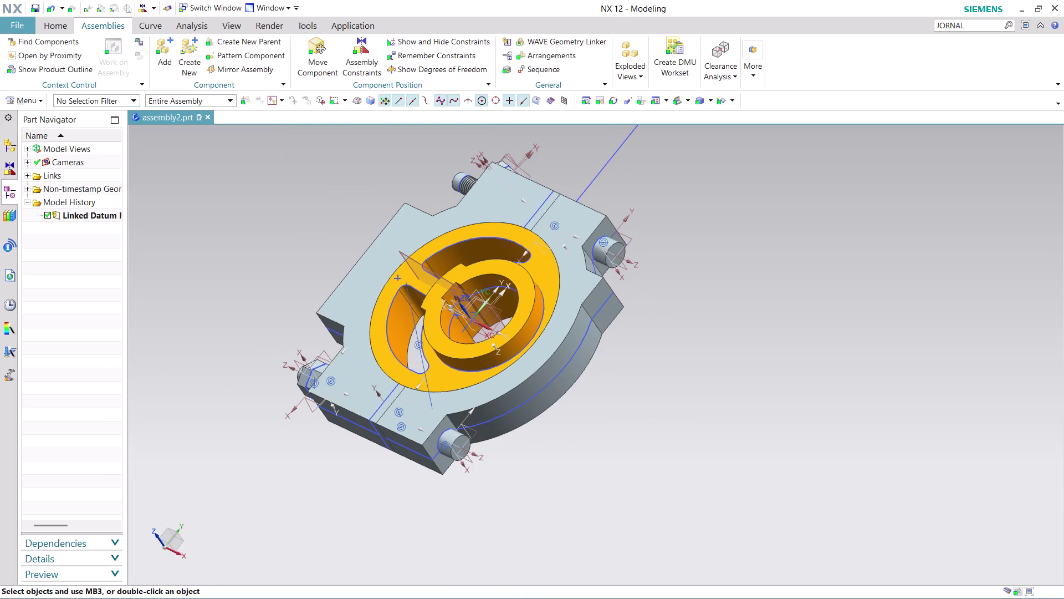
Orbit and zoom to inspect the bolt's placement in the top lug.
middle_drag(595, 165, 627, 217)
scroll(down, 3)
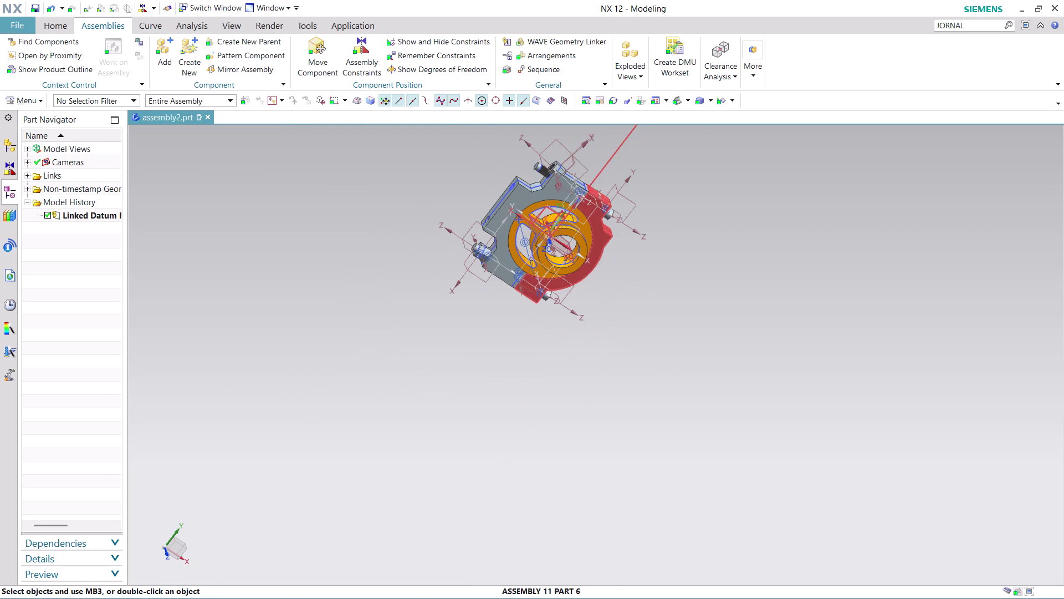
middle_drag(684, 195, 695, 272)
scroll(up, 3)
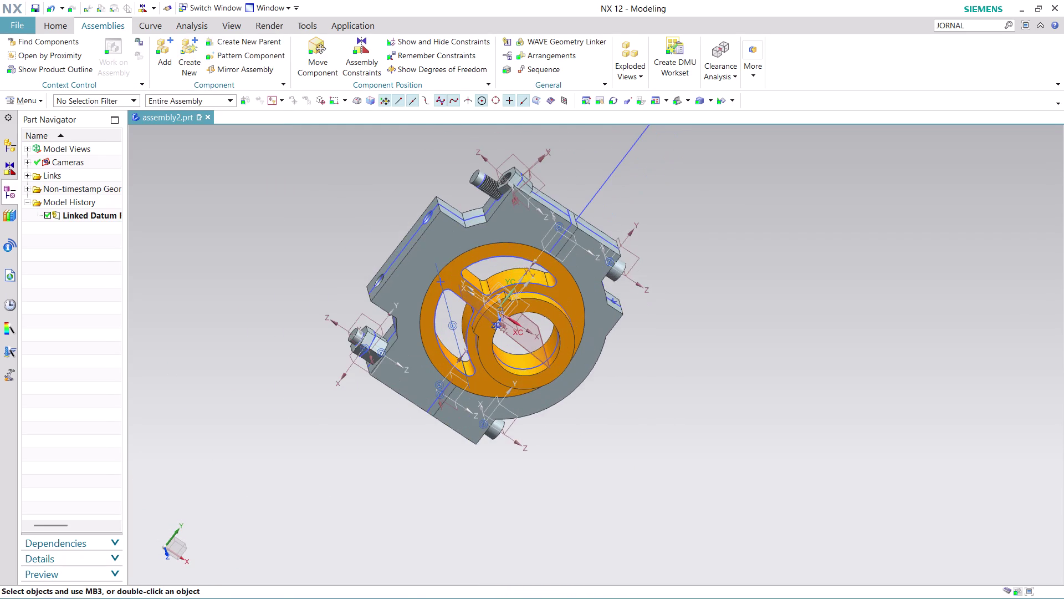
scroll(up, 3)
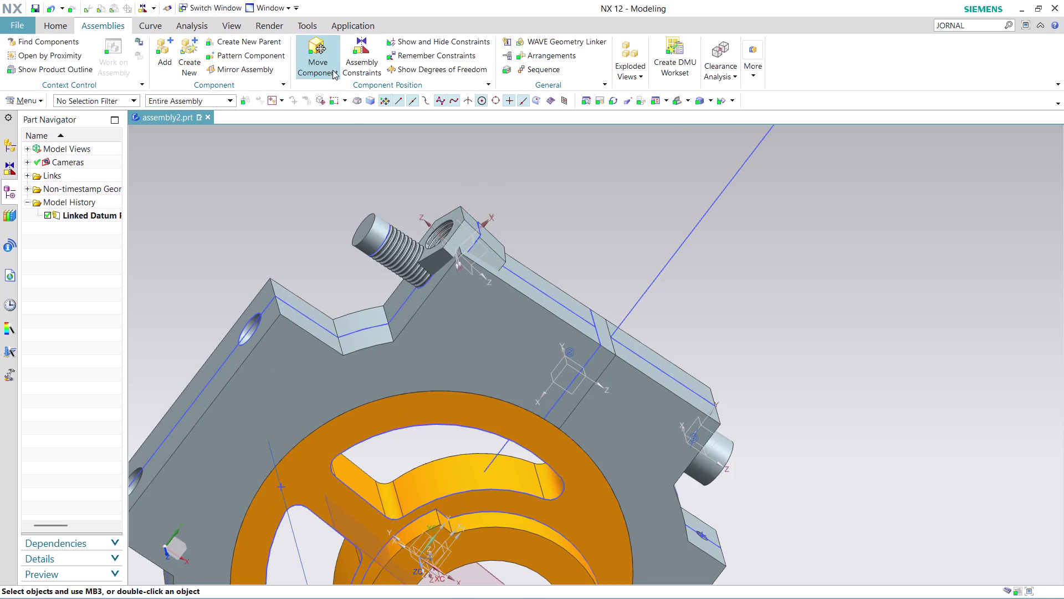
Drag the first hex nut clear of the lug and bolt with Move Component.
click(325, 48)
click(470, 241)
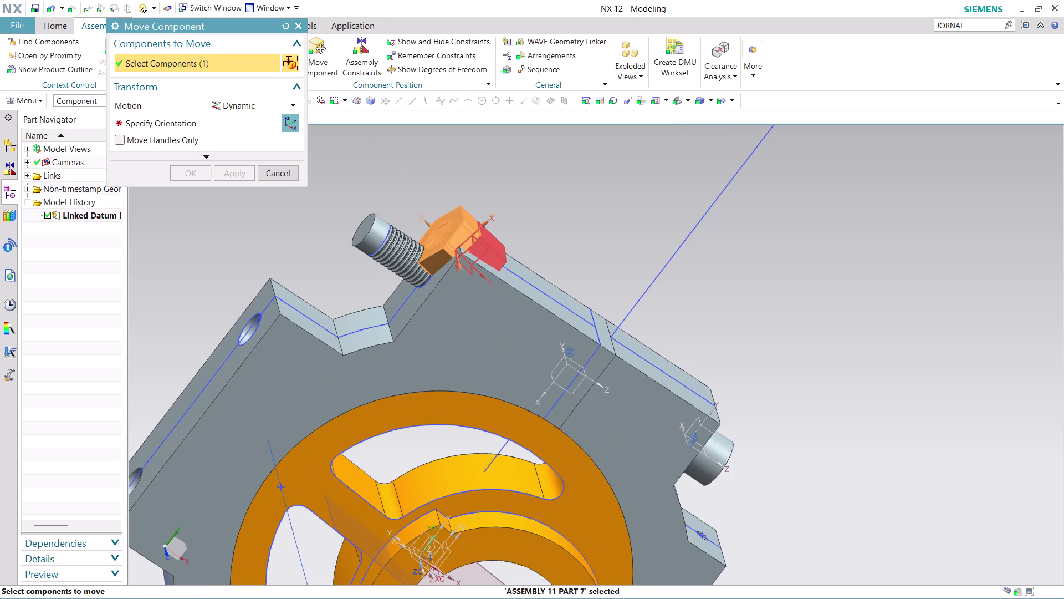
click(299, 119)
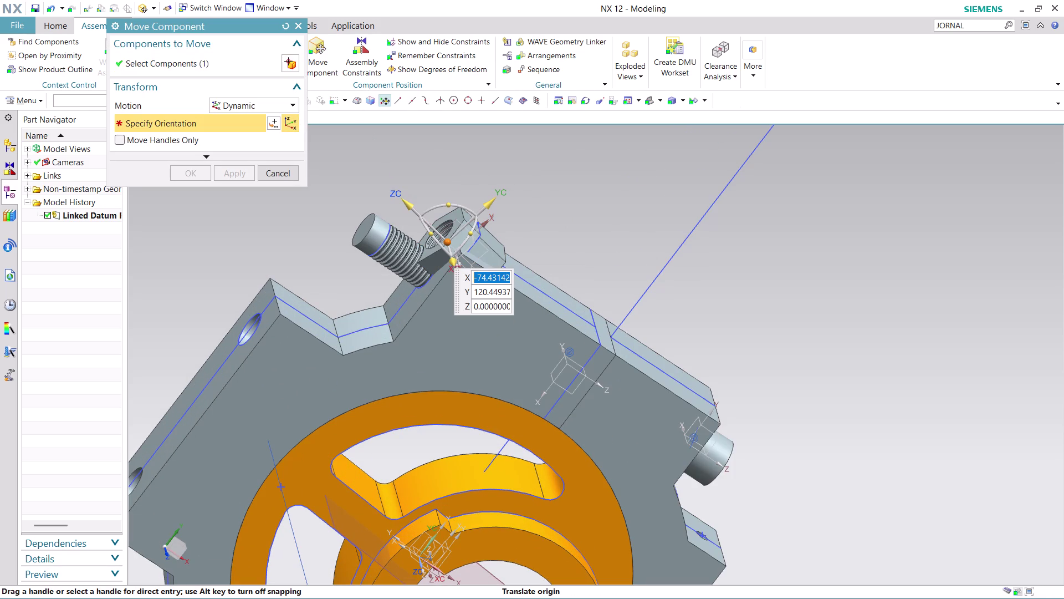
drag(402, 200, 372, 167)
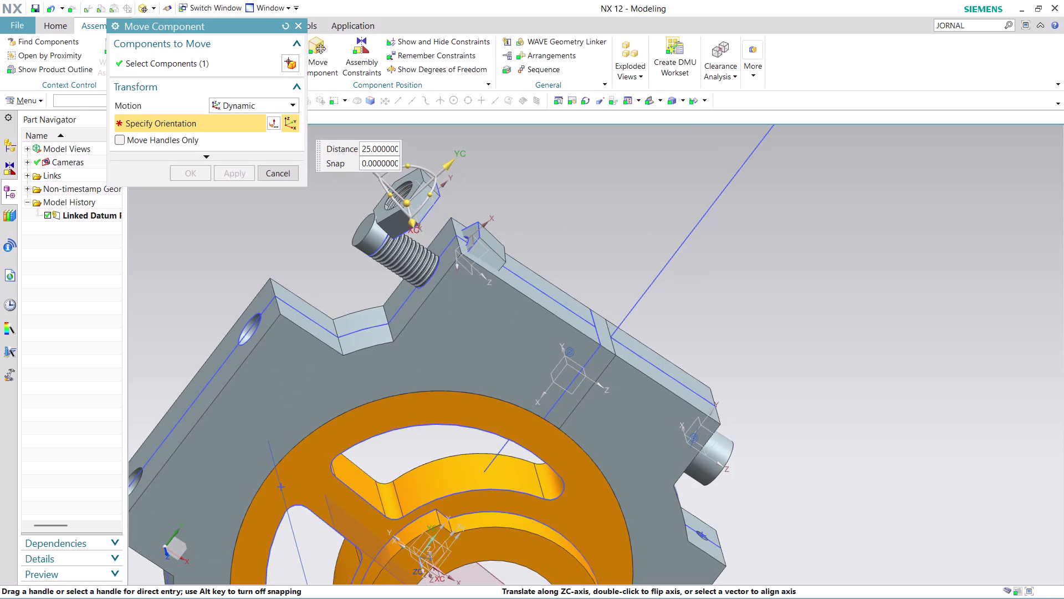
drag(372, 168, 334, 132)
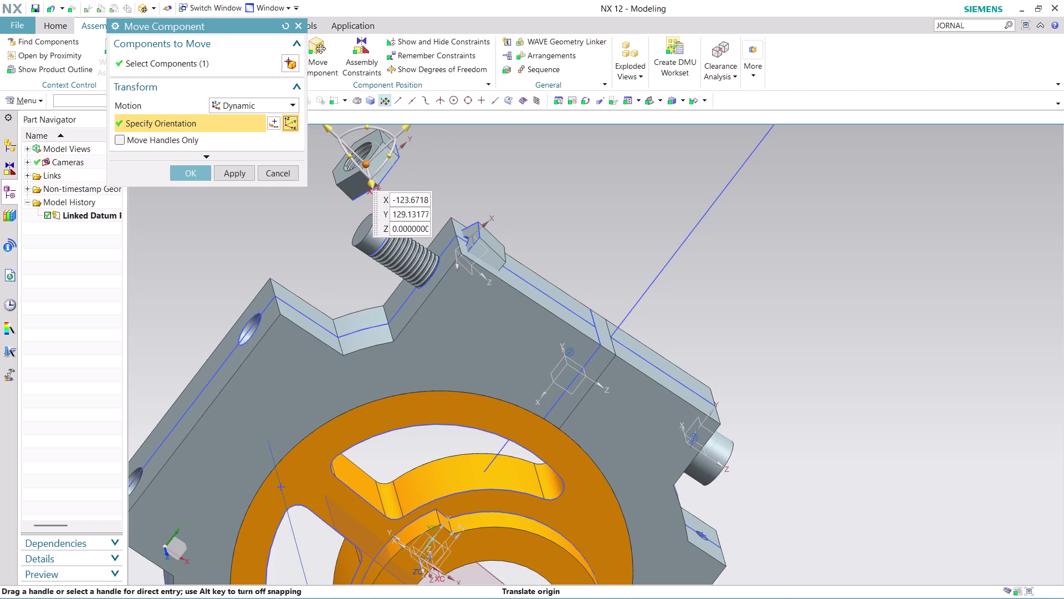
click(205, 169)
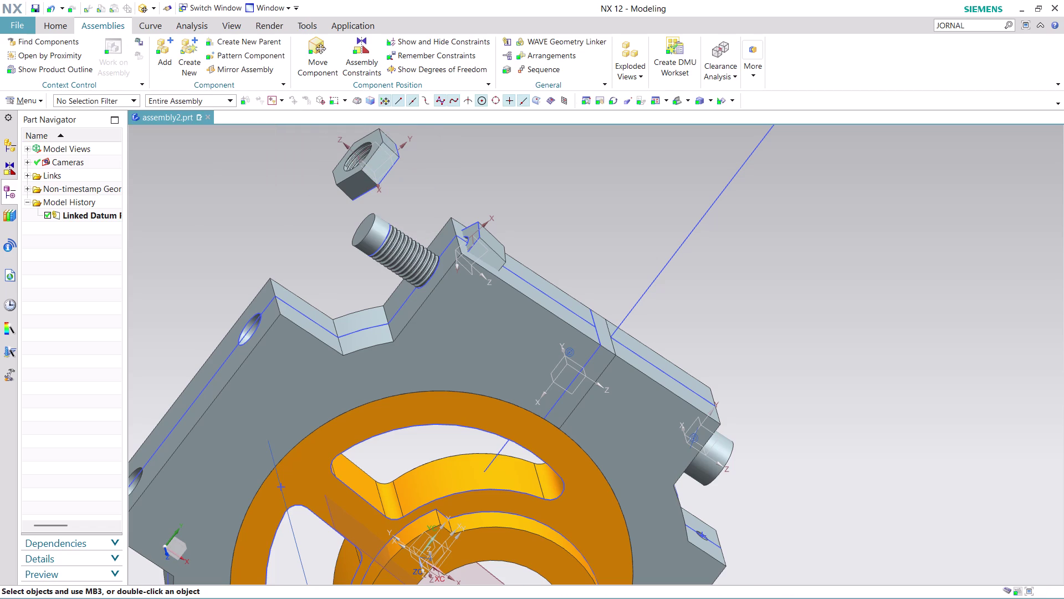
Slide the second hex nut 18 units along an axis, away from the lug.
click(315, 57)
click(506, 251)
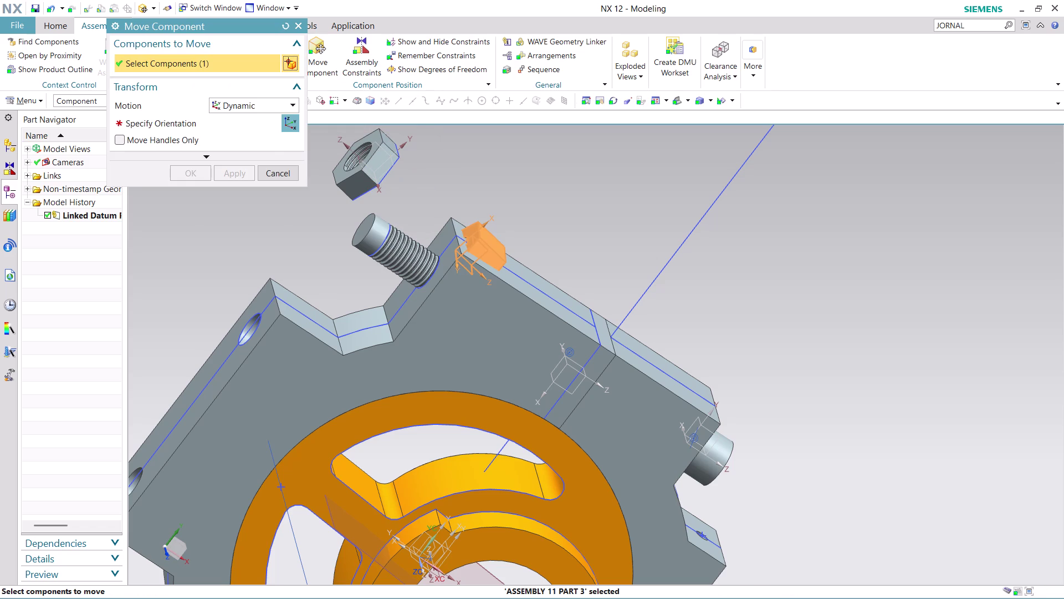
click(281, 120)
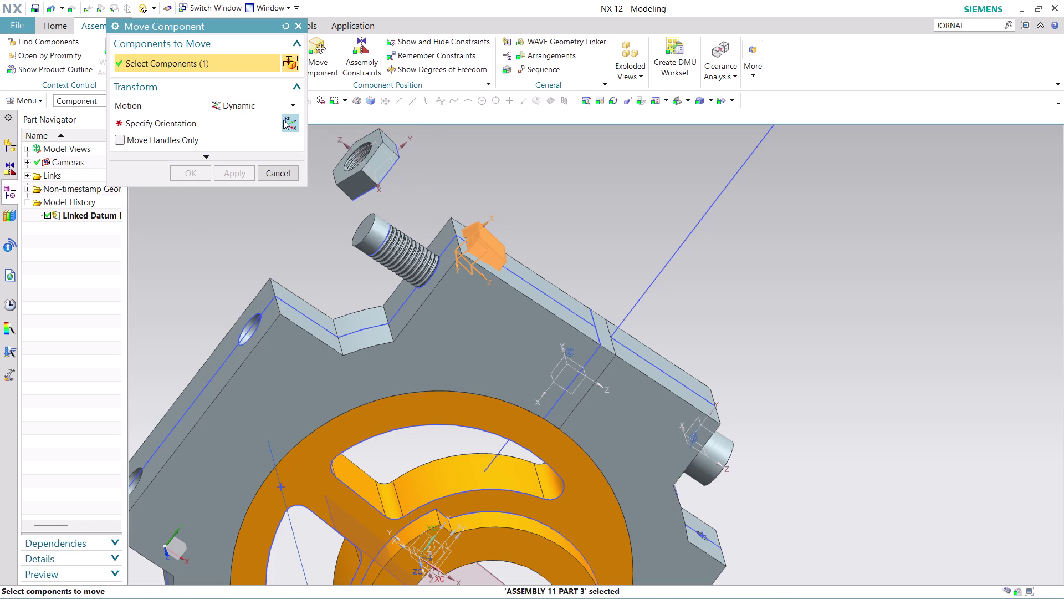
click(290, 120)
drag(515, 225, 521, 185)
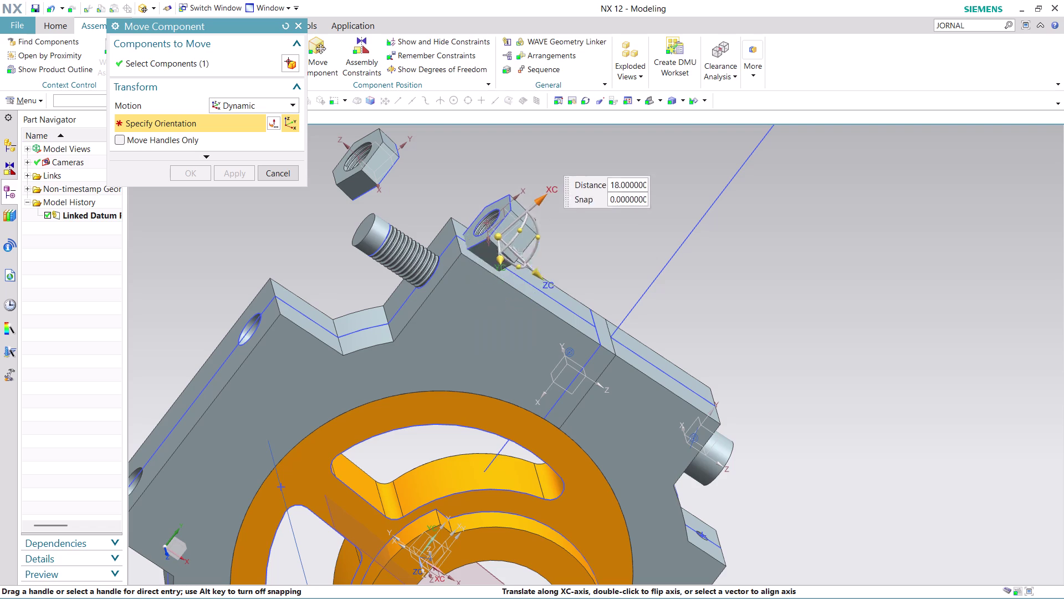
drag(520, 185, 539, 166)
middle_drag(567, 246, 564, 207)
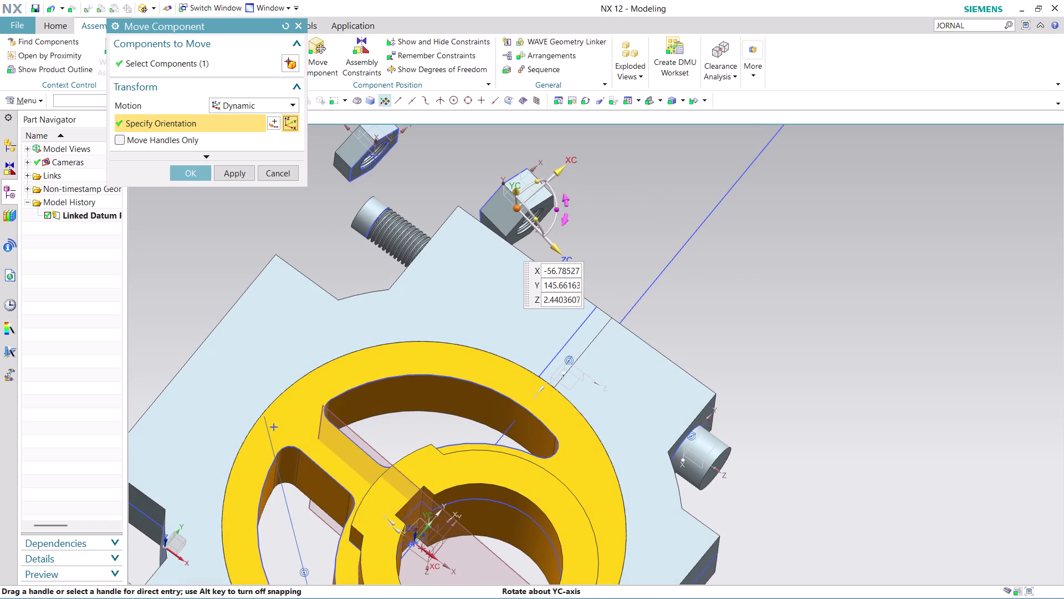
click(183, 173)
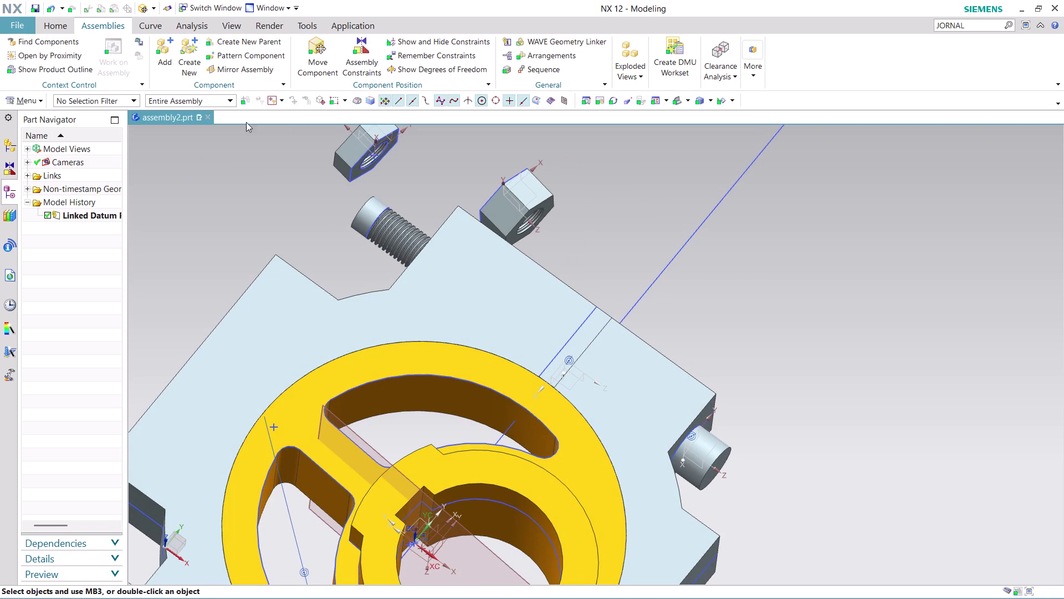
Make one hex nut concentric with the bolt by picking their circular edges.
click(371, 63)
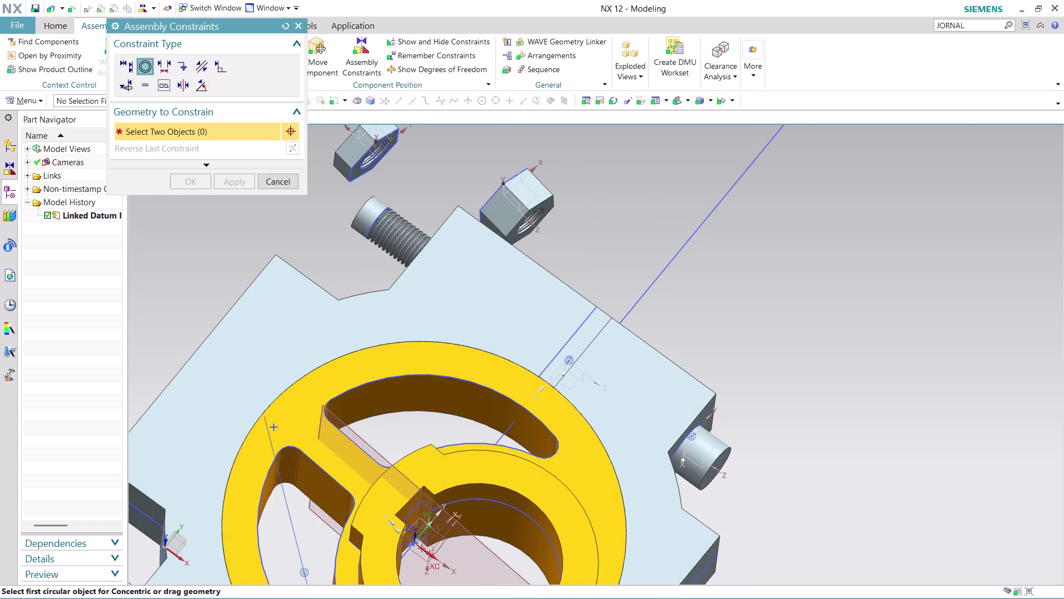
click(375, 166)
middle_drag(426, 159, 452, 186)
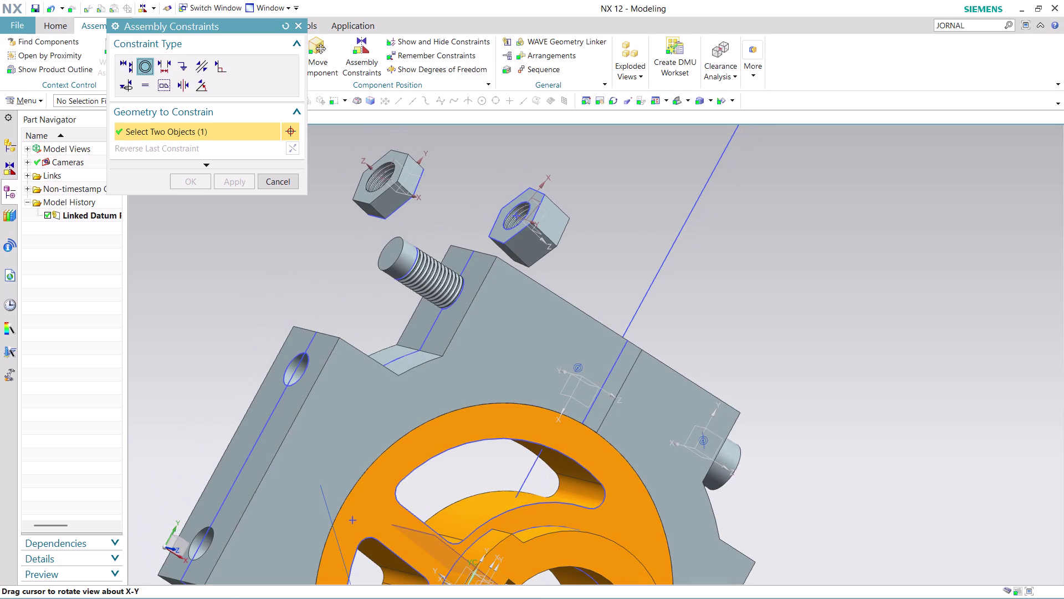
click(514, 223)
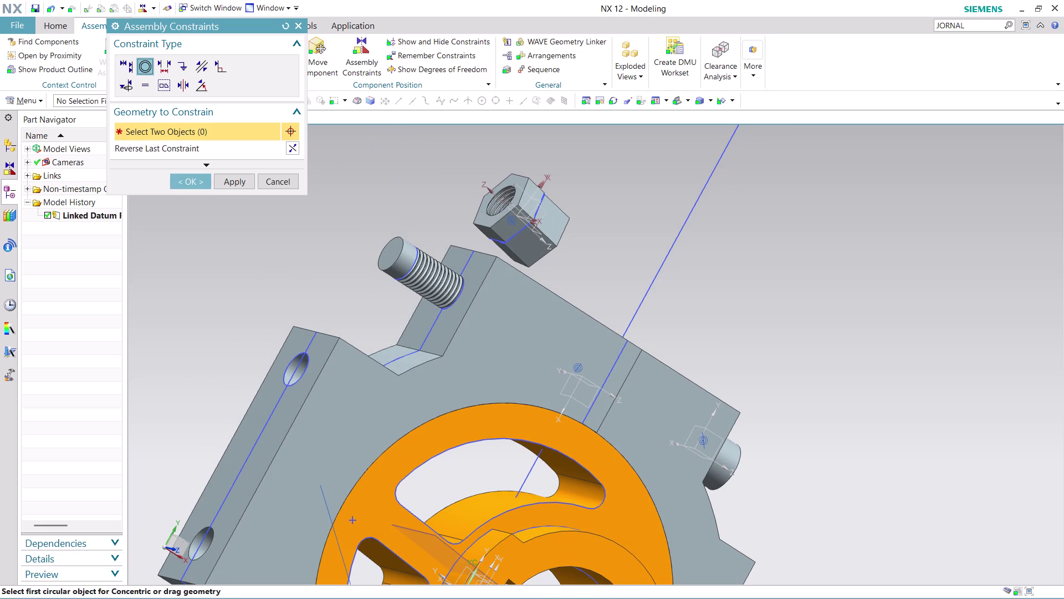
click(178, 182)
click(302, 55)
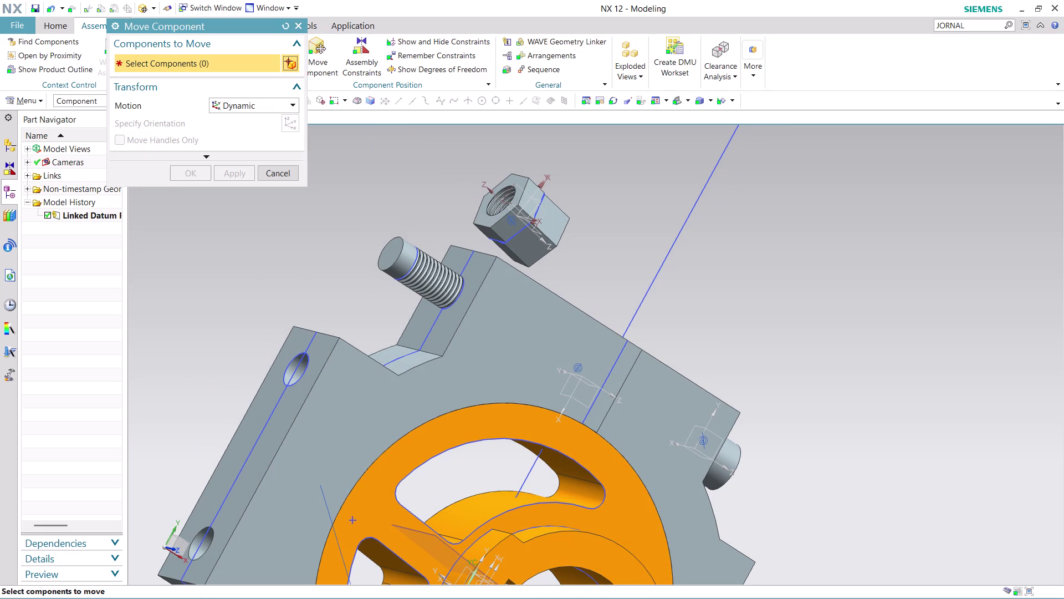
Drag the hex nut along its axis toward the corner bolt.
click(521, 242)
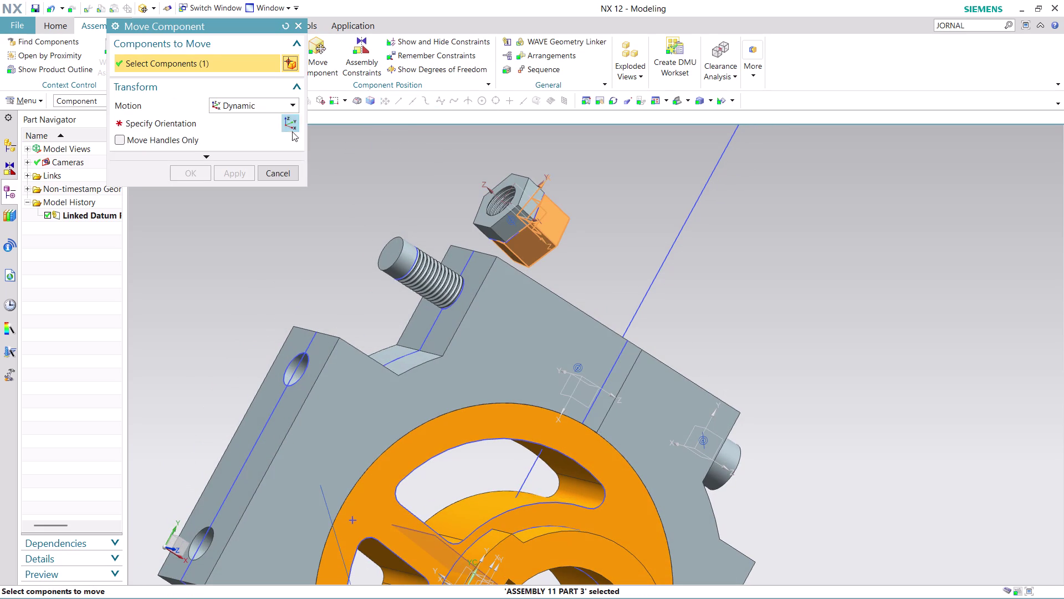
click(292, 131)
drag(570, 259, 570, 259)
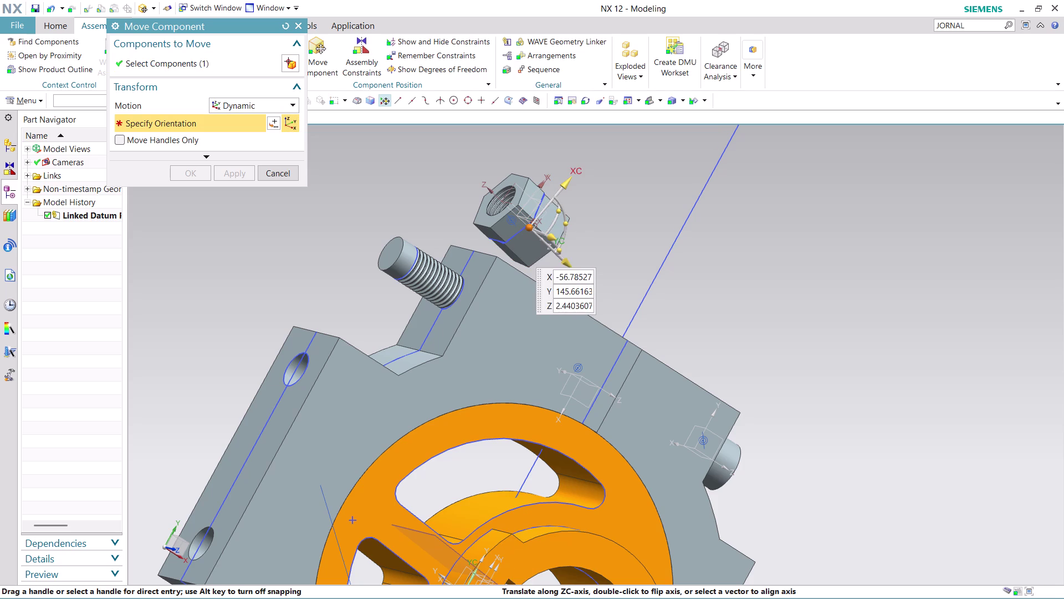
drag(569, 259, 469, 200)
middle_drag(569, 252, 550, 225)
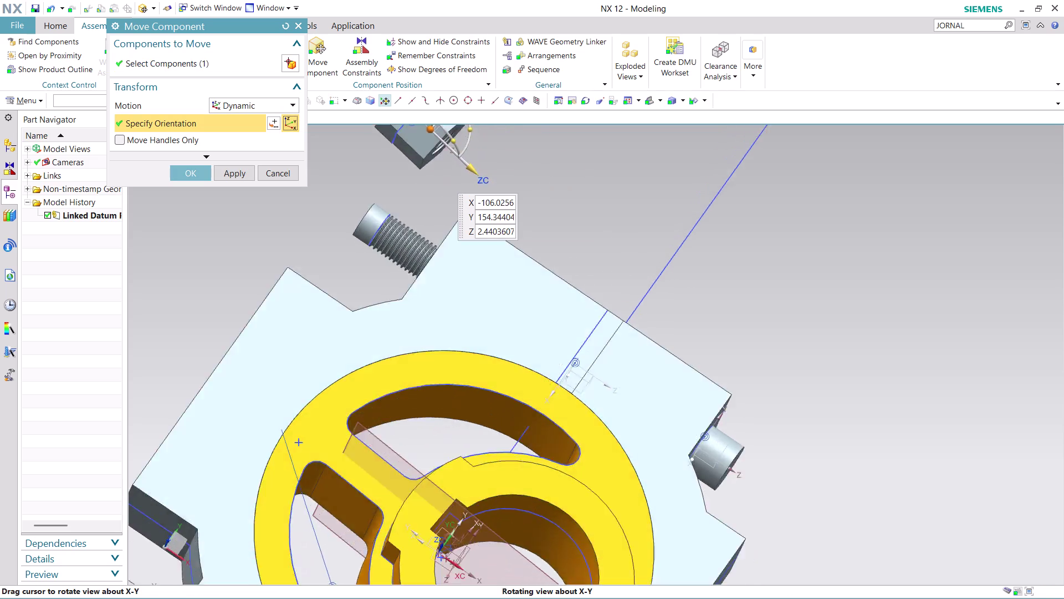
middle_drag(550, 225, 533, 203)
scroll(down, 3)
scroll(up, 3)
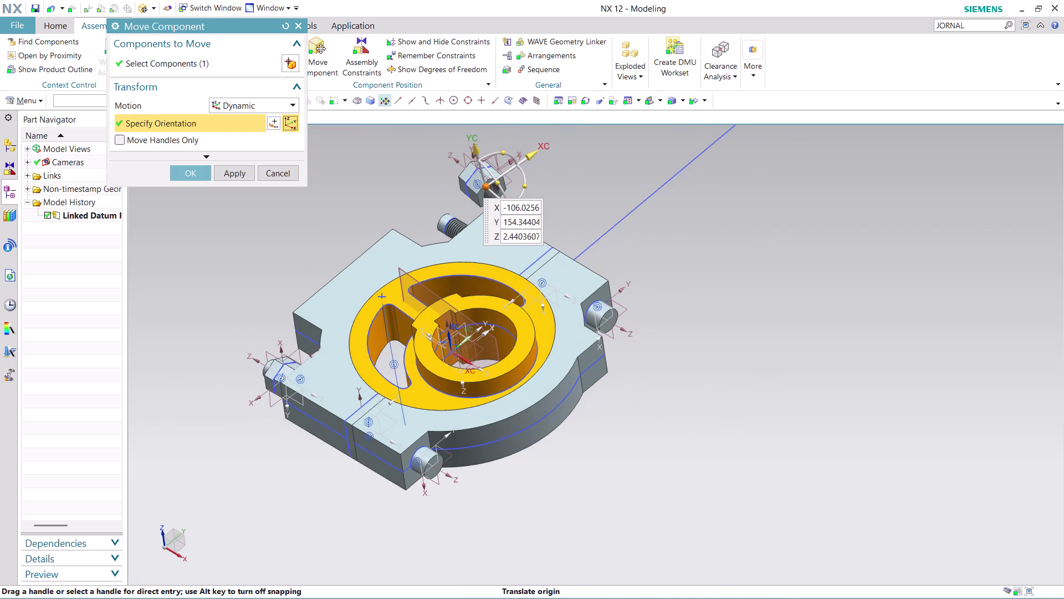
scroll(up, 3)
Lower the nut 21 units and place it beside the block next to the corner bolt.
drag(526, 189, 487, 154)
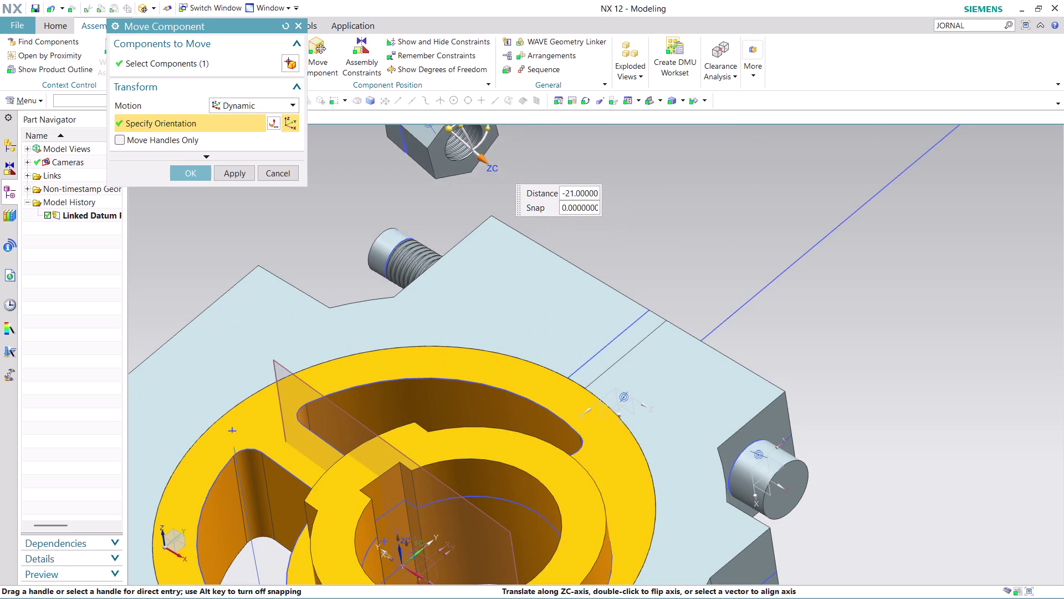
drag(487, 154, 481, 150)
scroll(down, 3)
middle_drag(568, 193, 547, 327)
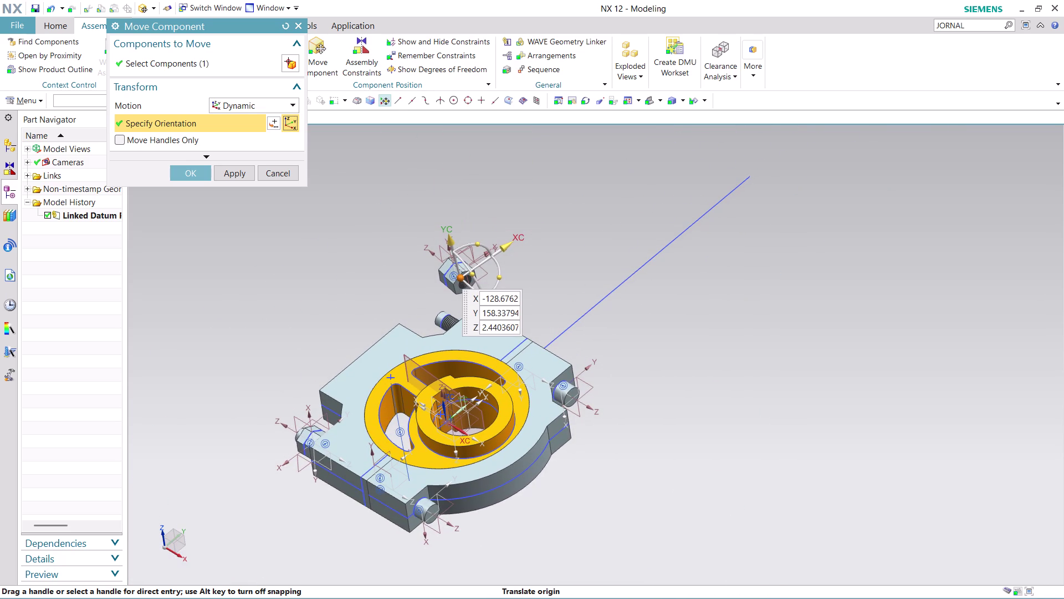
drag(505, 247, 466, 273)
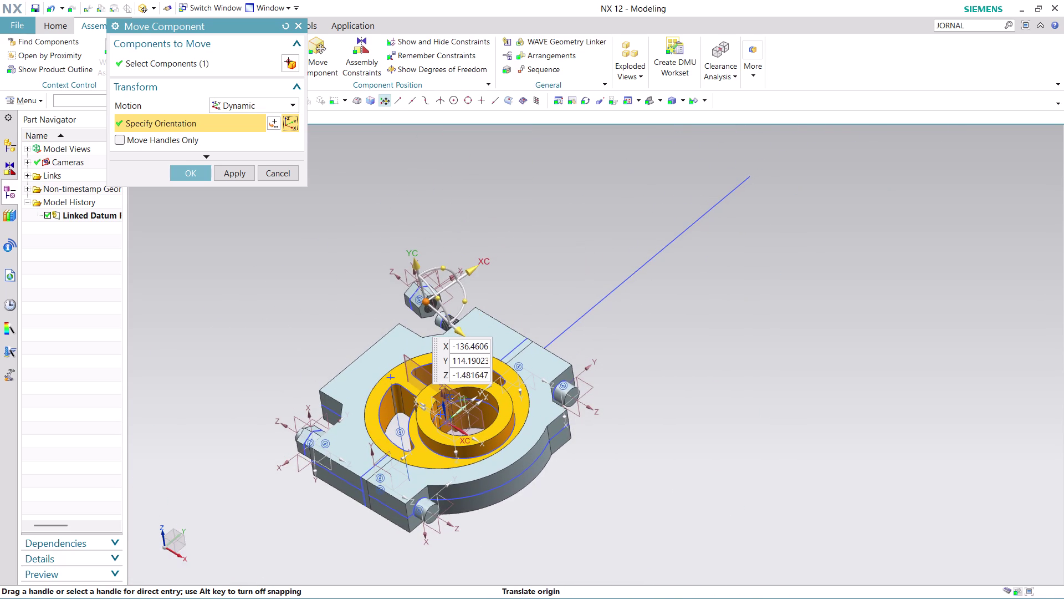
scroll(up, 3)
middle_drag(479, 264, 492, 277)
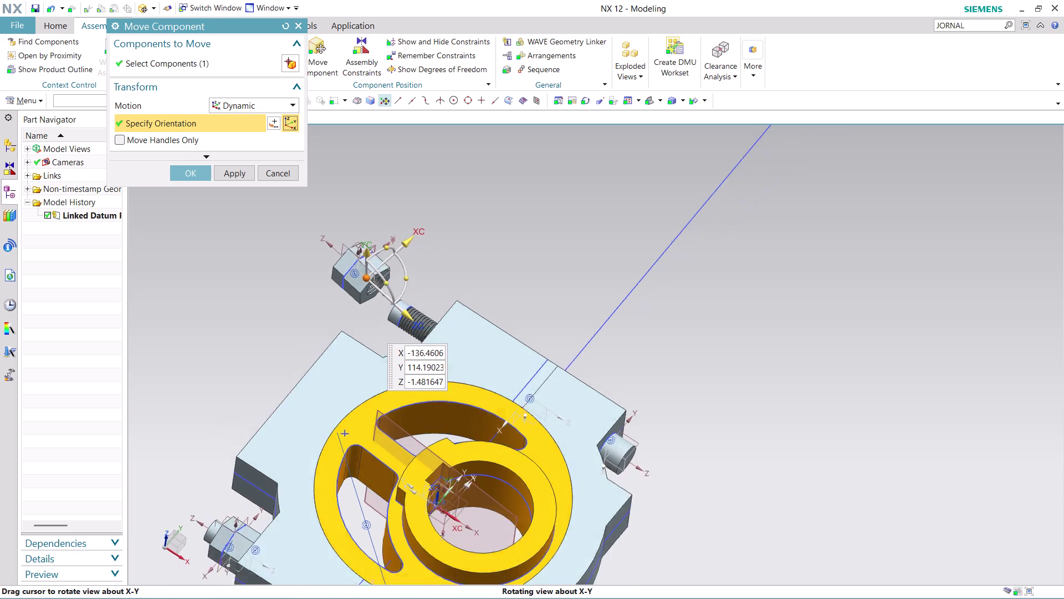
middle_drag(492, 277, 501, 286)
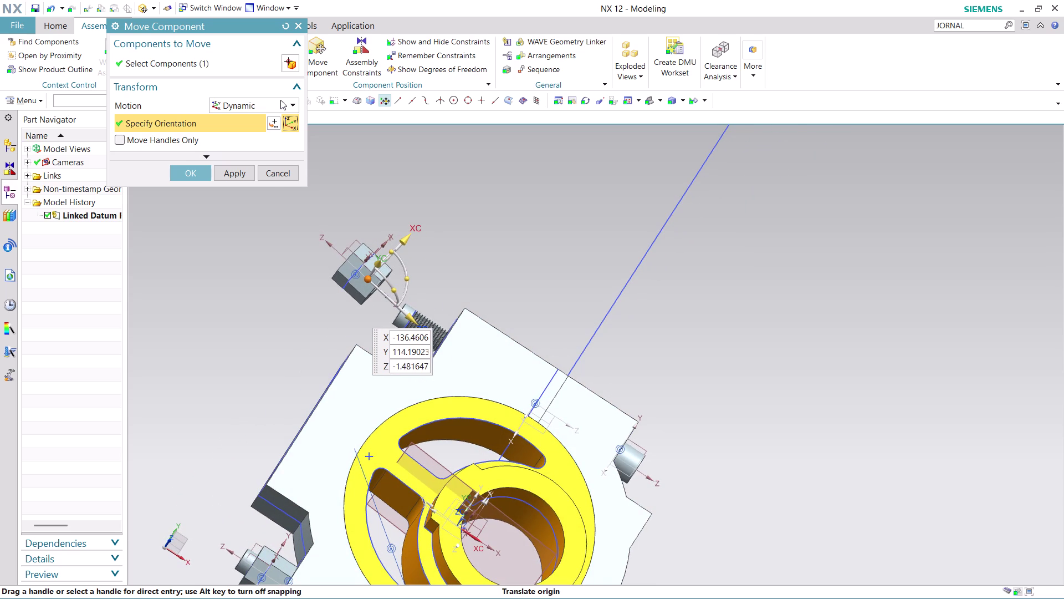
click(204, 166)
Begin a Concentric constraint by picking the nut's hole edge.
click(356, 61)
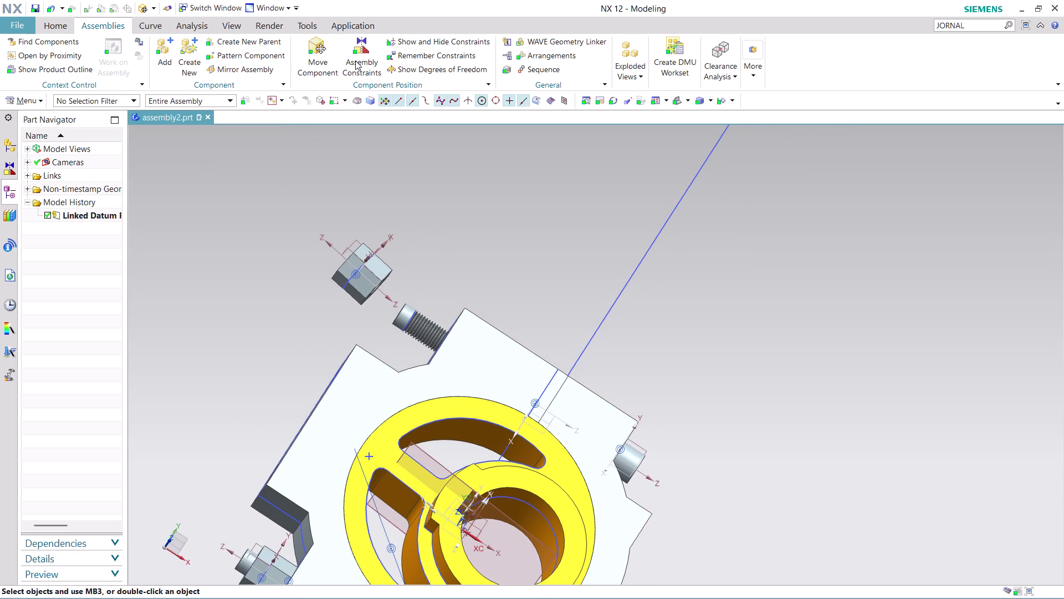
middle_drag(441, 294, 418, 259)
scroll(up, 3)
scroll(up, 3)
click(389, 275)
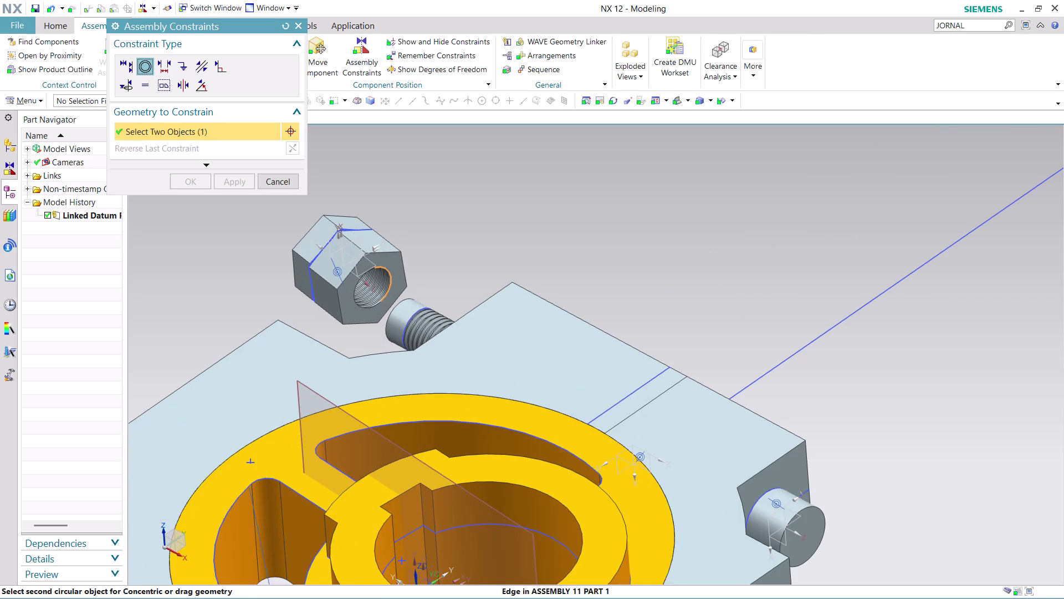
Pick the bolt-end circle to make the nut concentric, and apply the constraint.
scroll(down, 3)
scroll(down, 3)
middle_drag(542, 226, 588, 279)
middle_drag(595, 320, 615, 340)
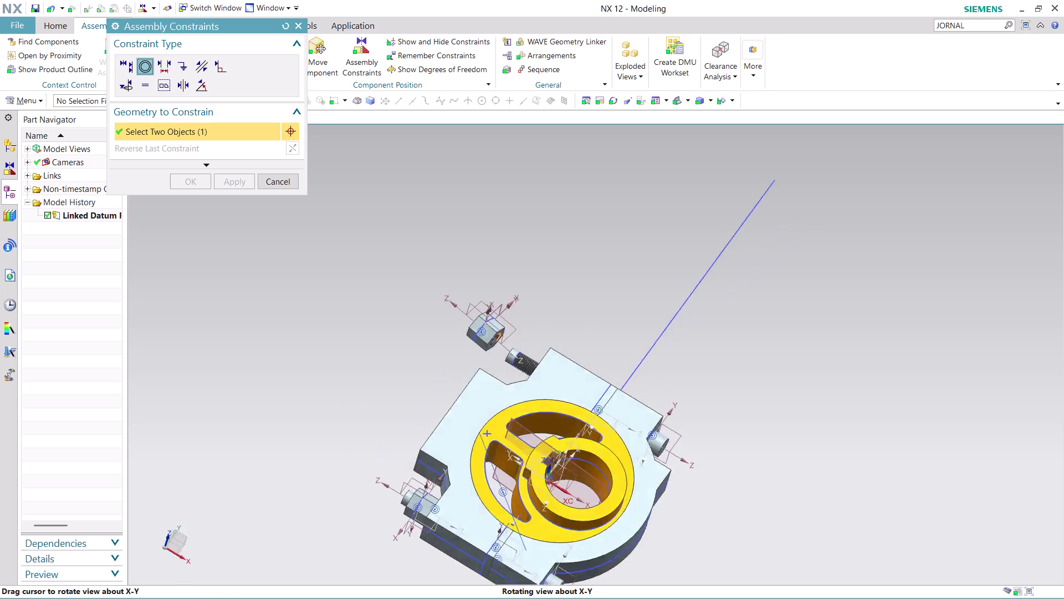
middle_drag(615, 340, 639, 373)
click(549, 396)
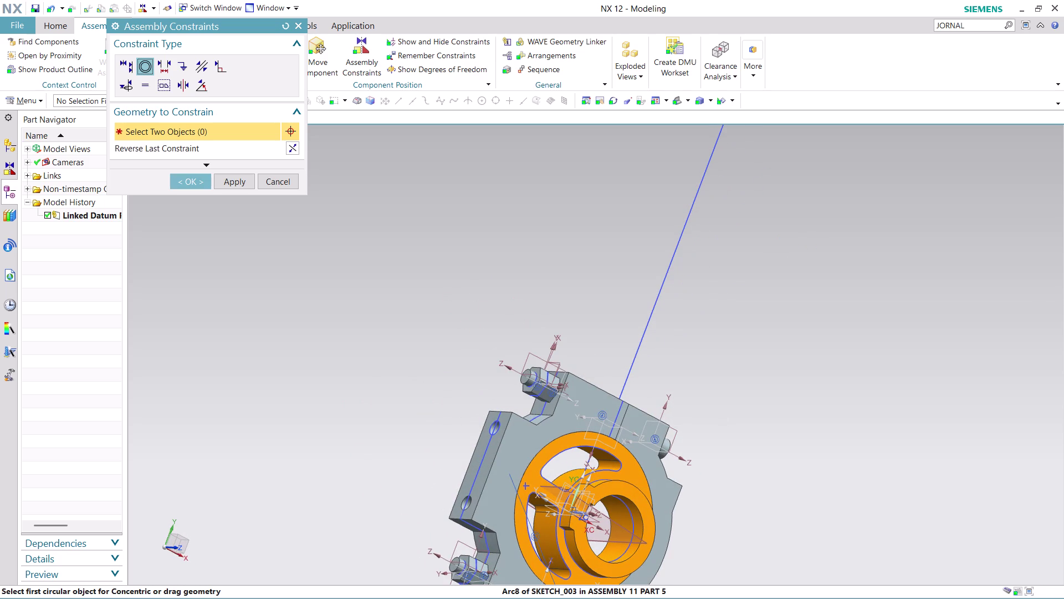
scroll(down, 3)
scroll(up, 3)
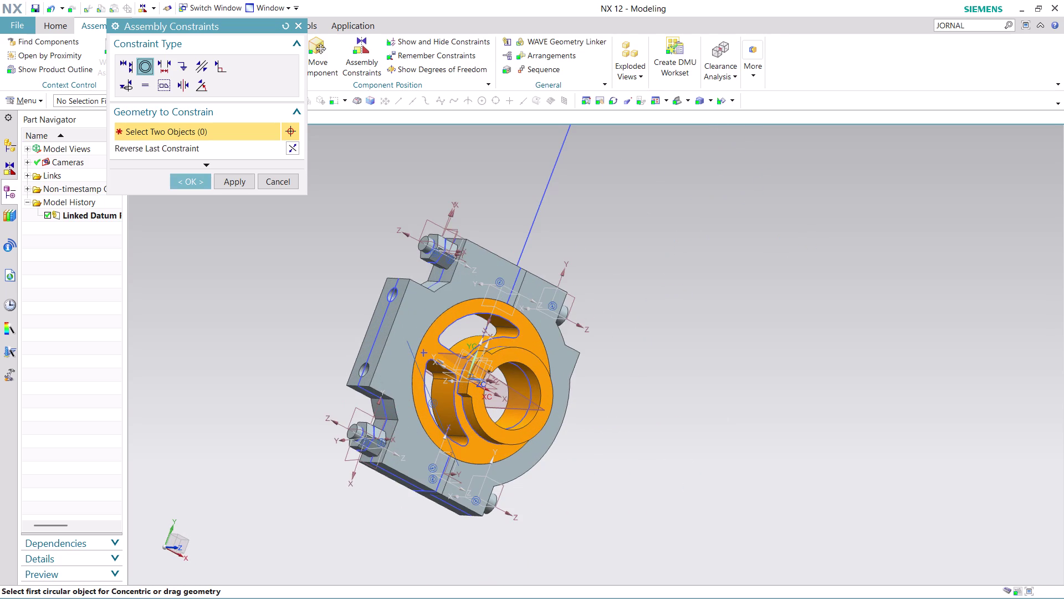
click(194, 185)
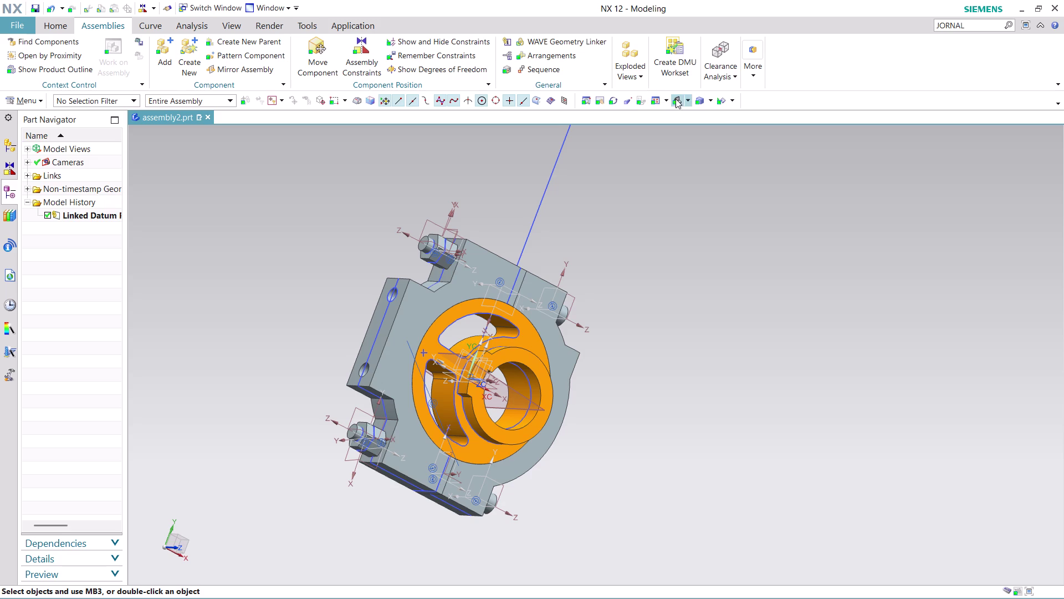
Switch to the front view and the shaded-with-edges rendering style.
click(689, 98)
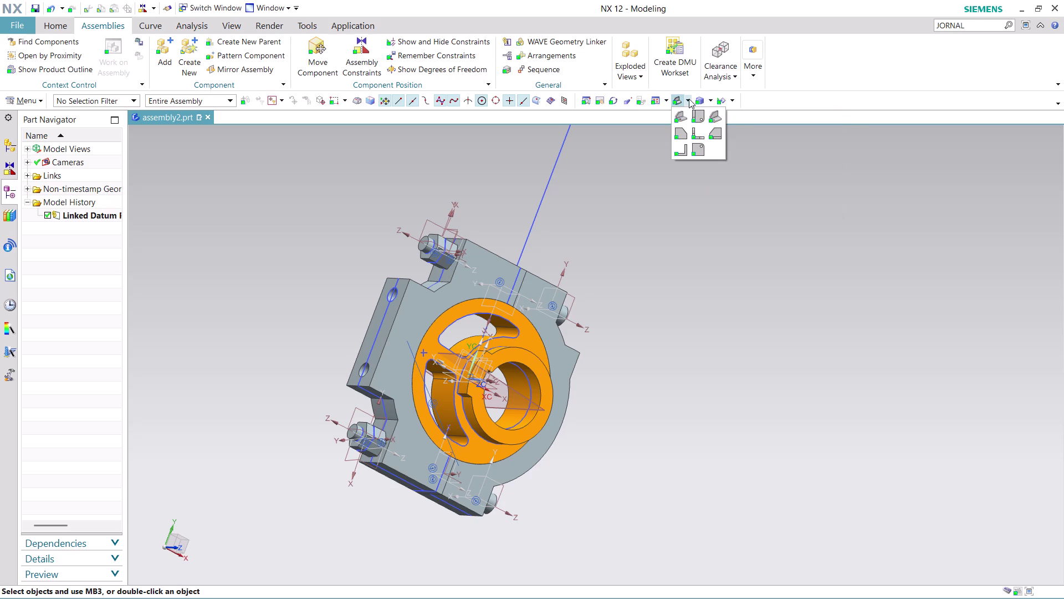
click(712, 135)
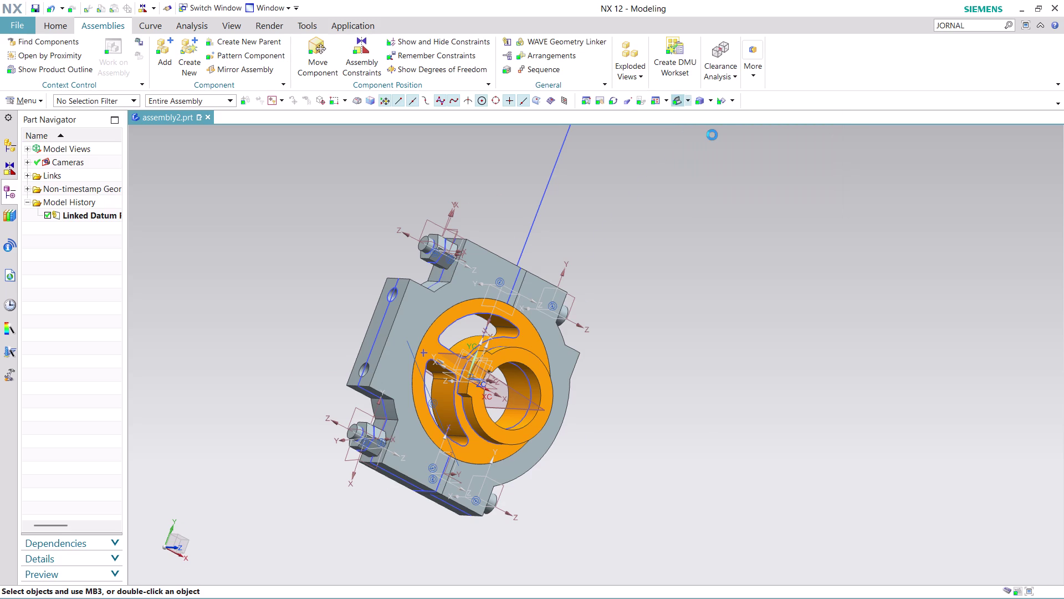
click(687, 101)
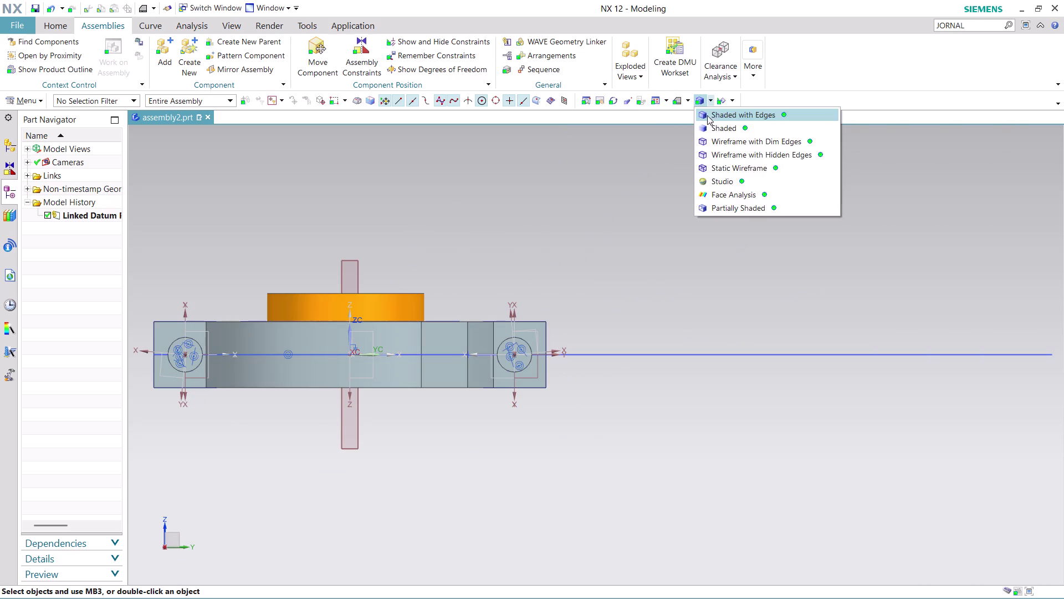
click(720, 117)
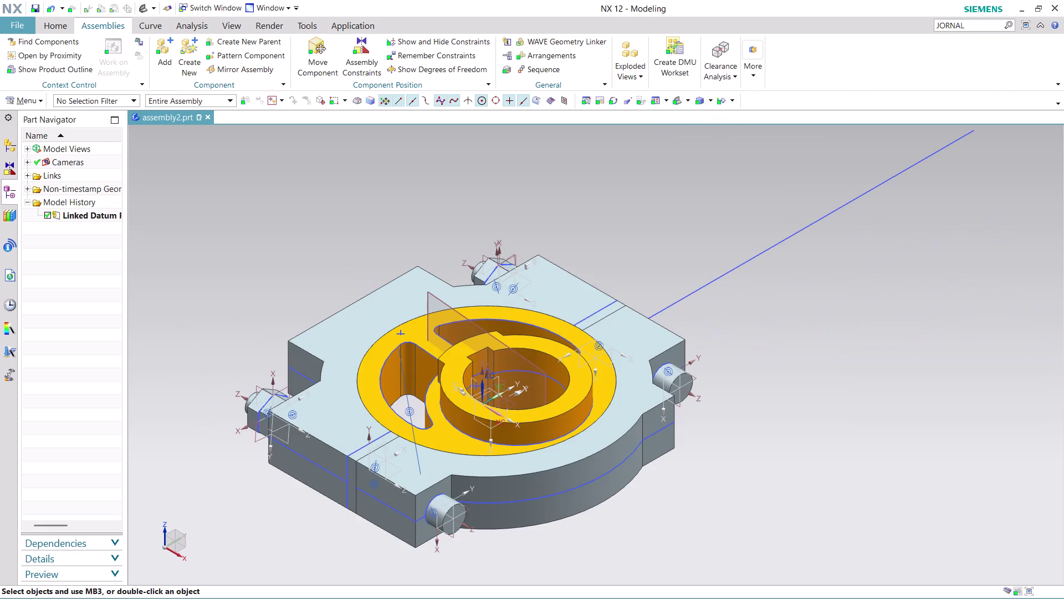
Hide the linked datum plane from its right-click menu.
right_click(445, 302)
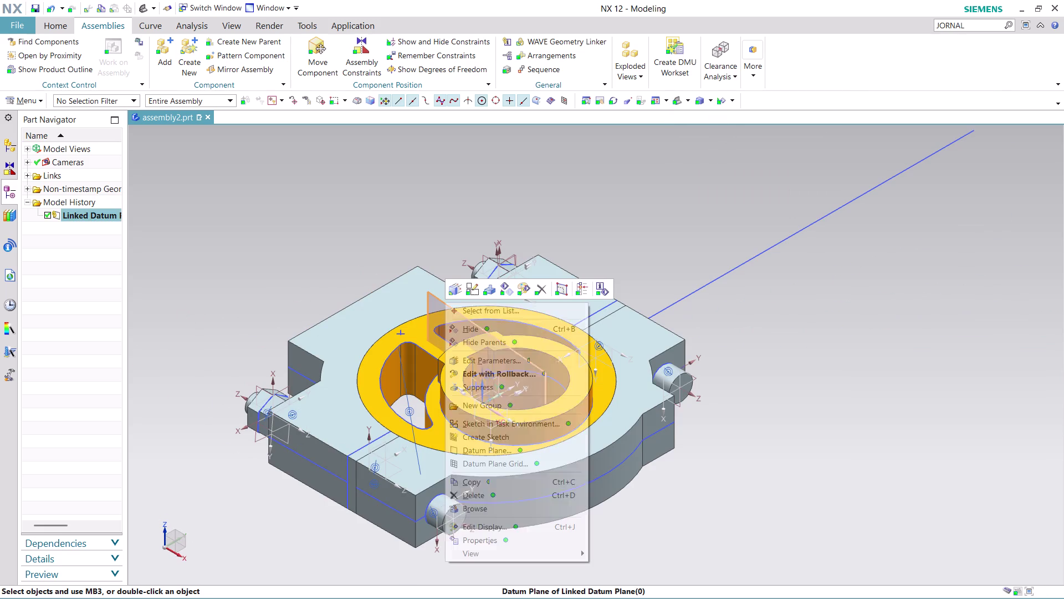
click(493, 323)
scroll(down, 3)
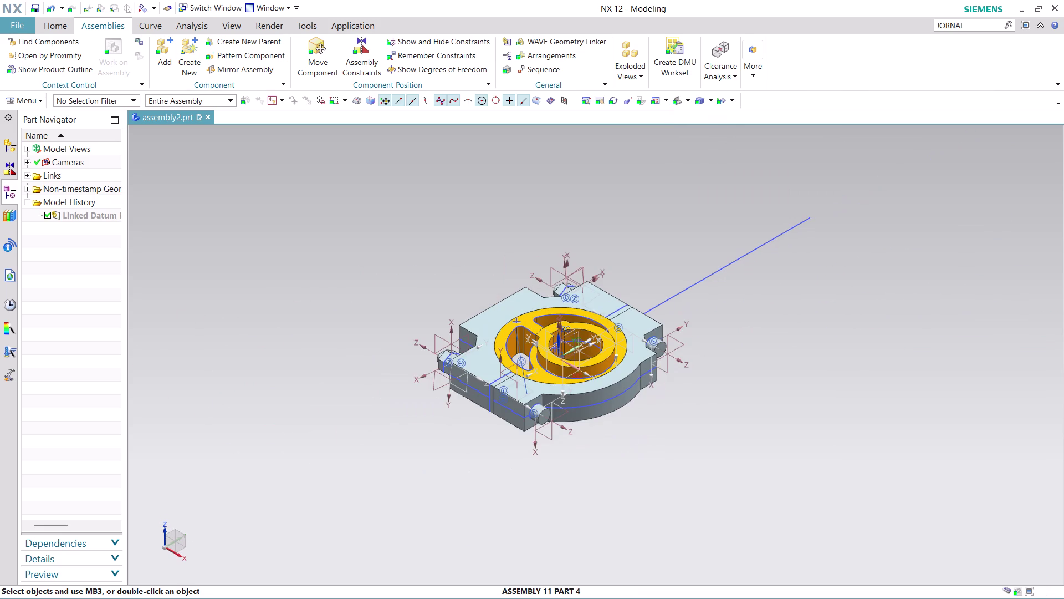
scroll(up, 3)
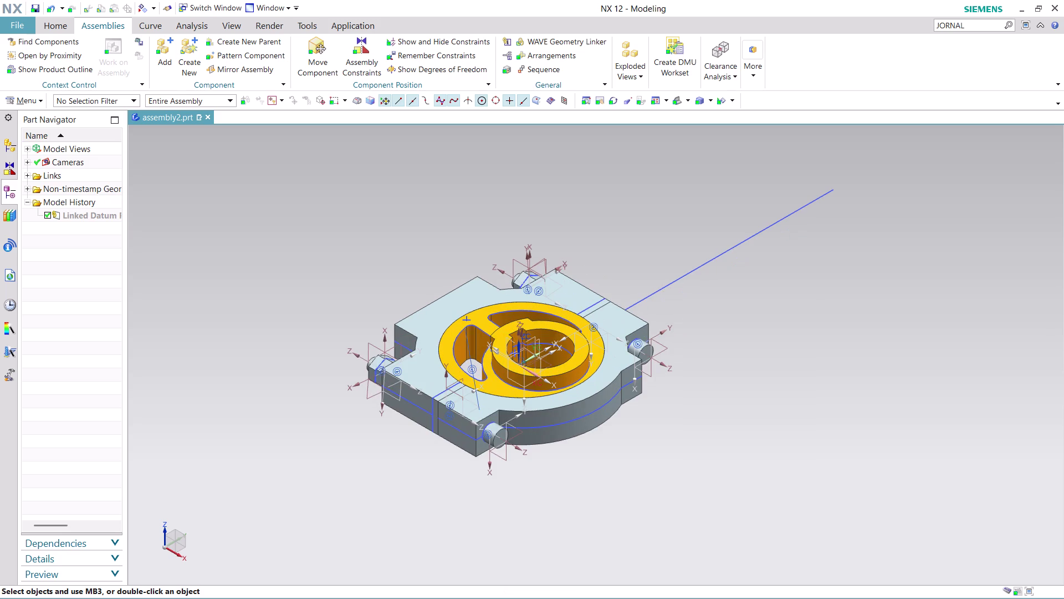
click(977, 24)
key(Return)
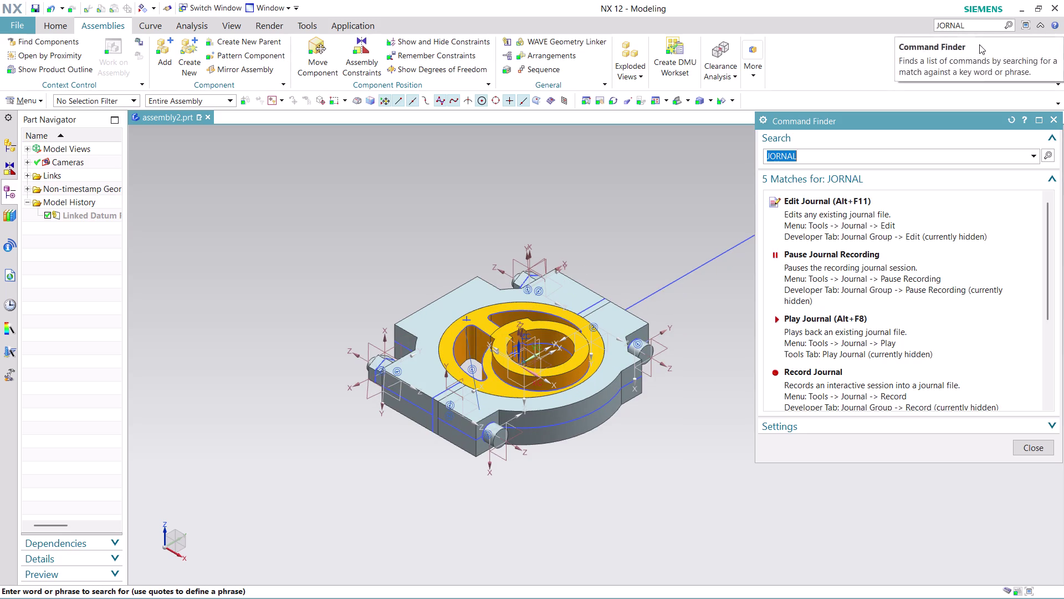
Stop journal recording from the JORNAL search results, then close the results.
scroll(down, 3)
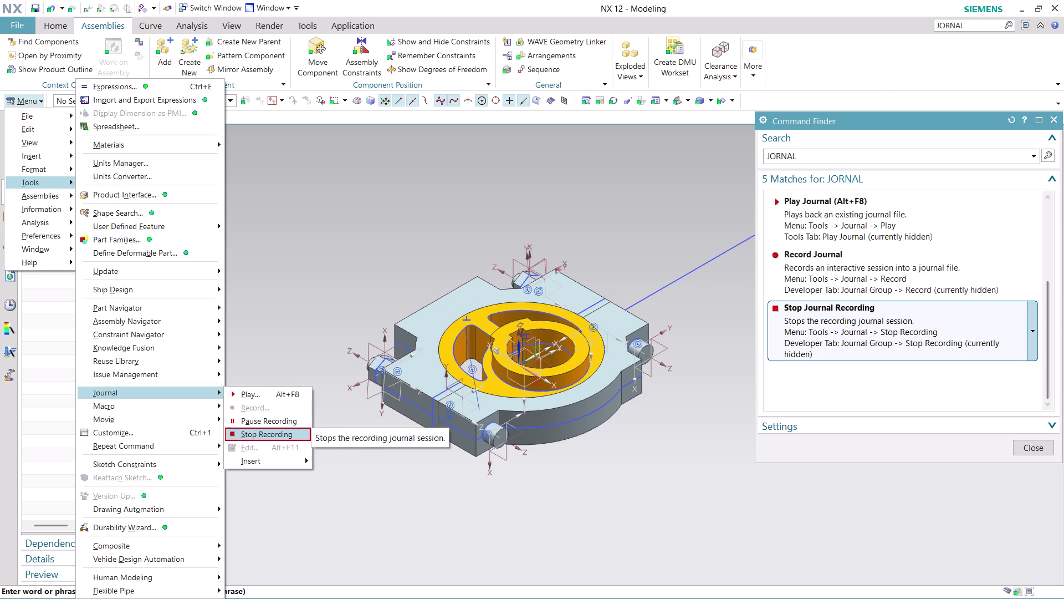
click(882, 315)
click(882, 315)
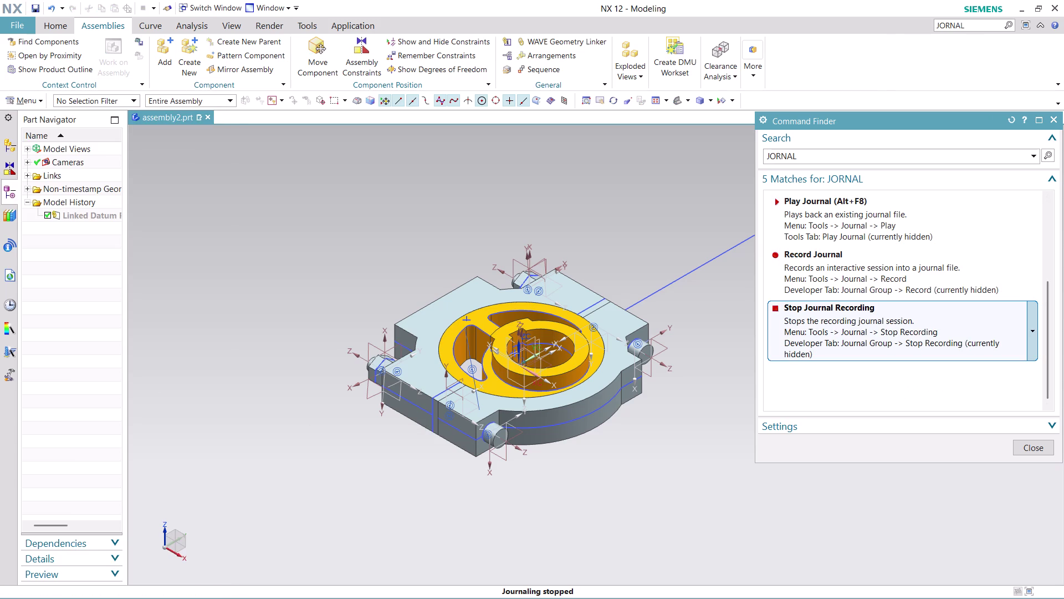
click(882, 315)
click(1039, 450)
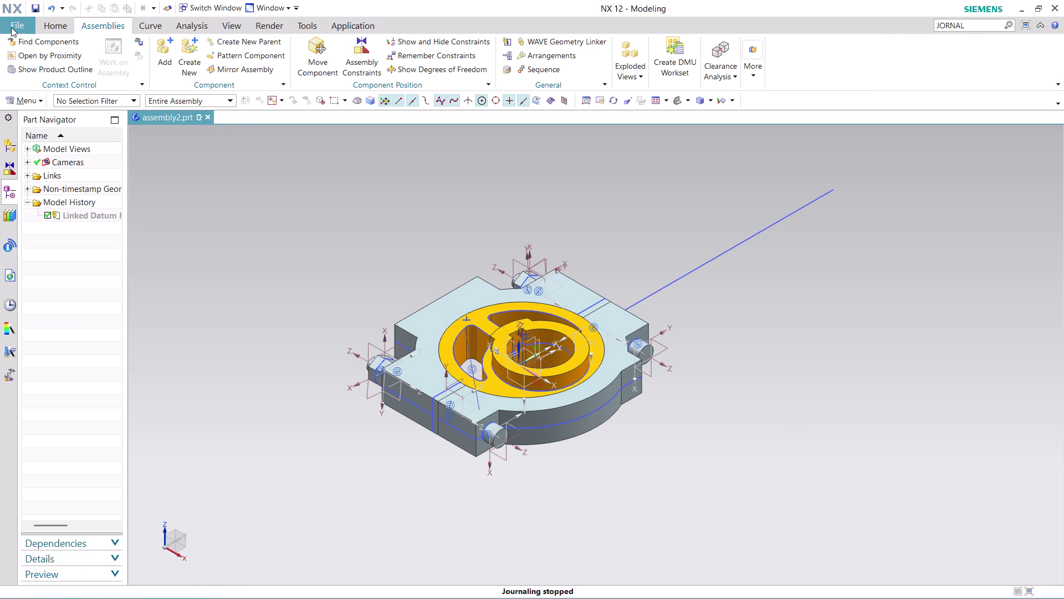
Save the assembly under the new name ASSEMBLY 11.
key(ctrl+s)
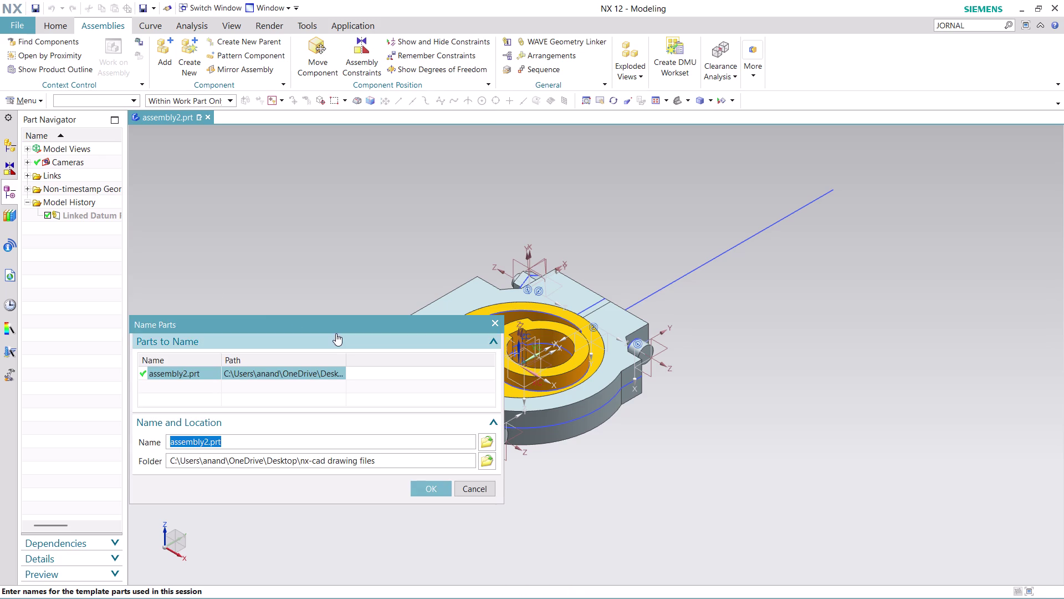
click(489, 439)
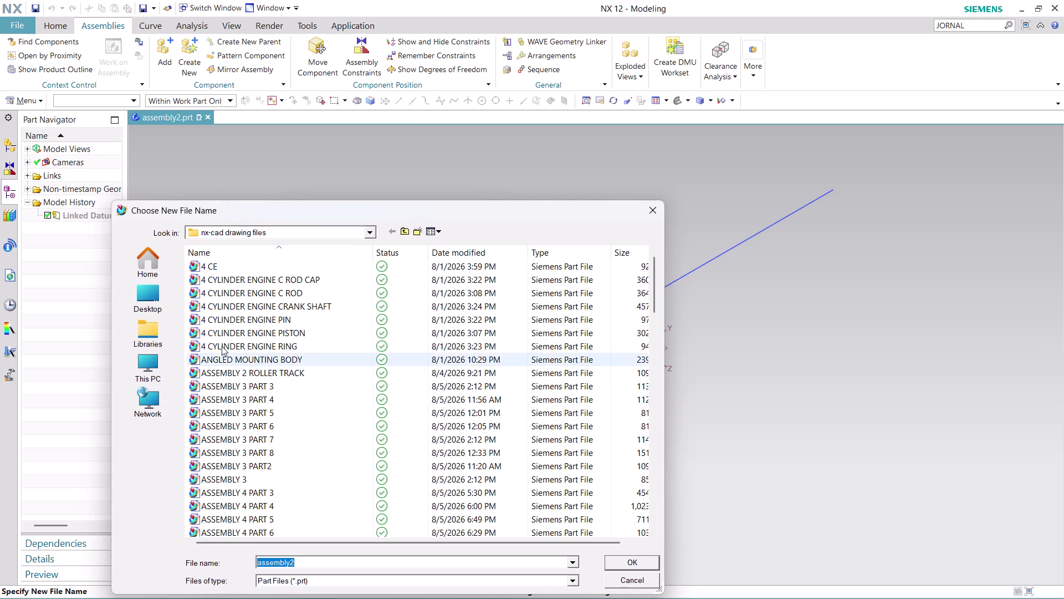
text(ASS)
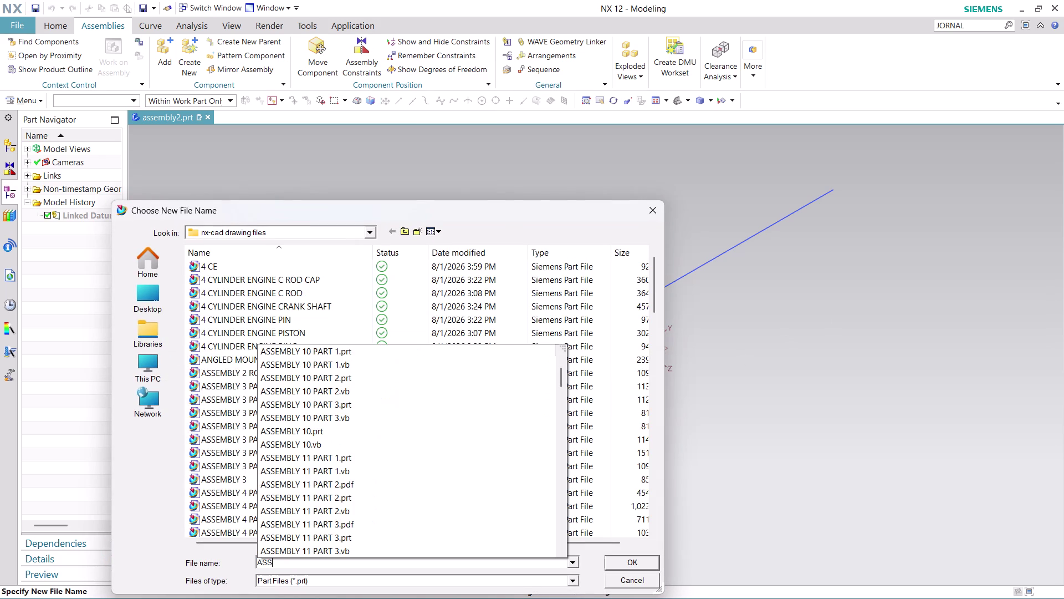
text(EMBLY)
key(space)
text(11)
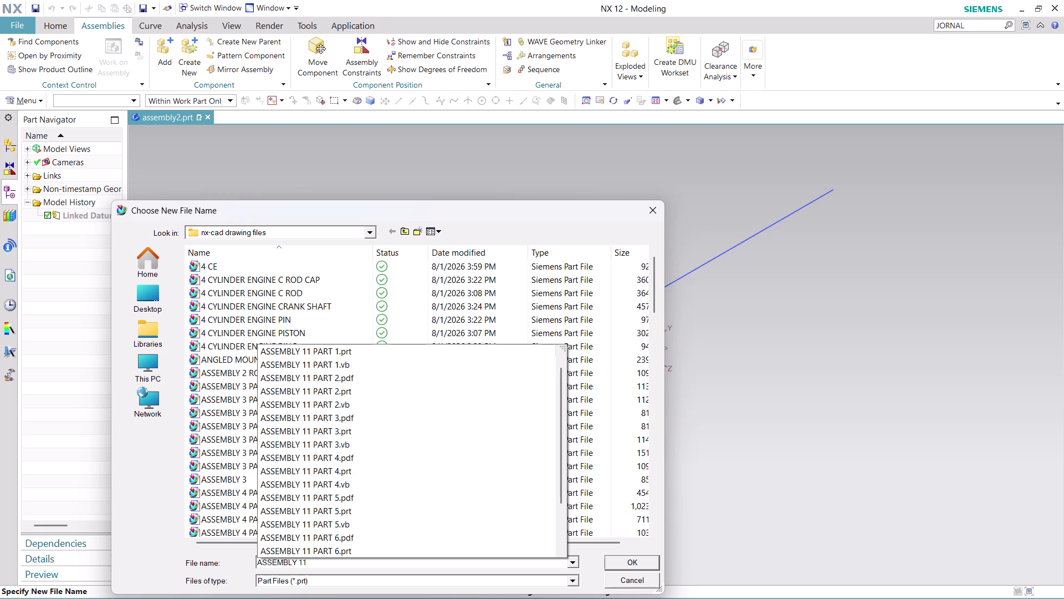
key(Return)
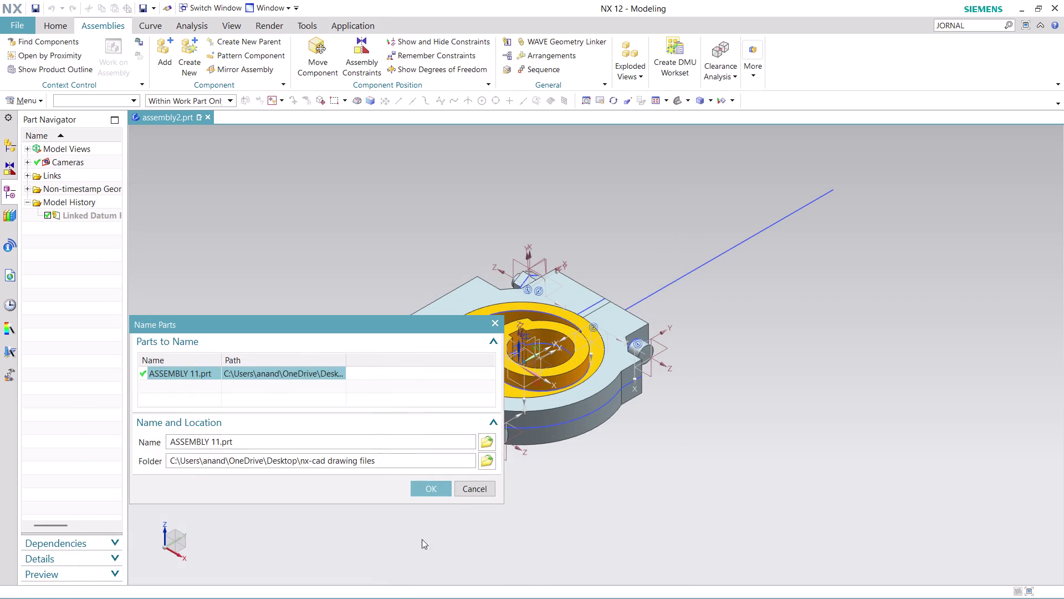
click(425, 489)
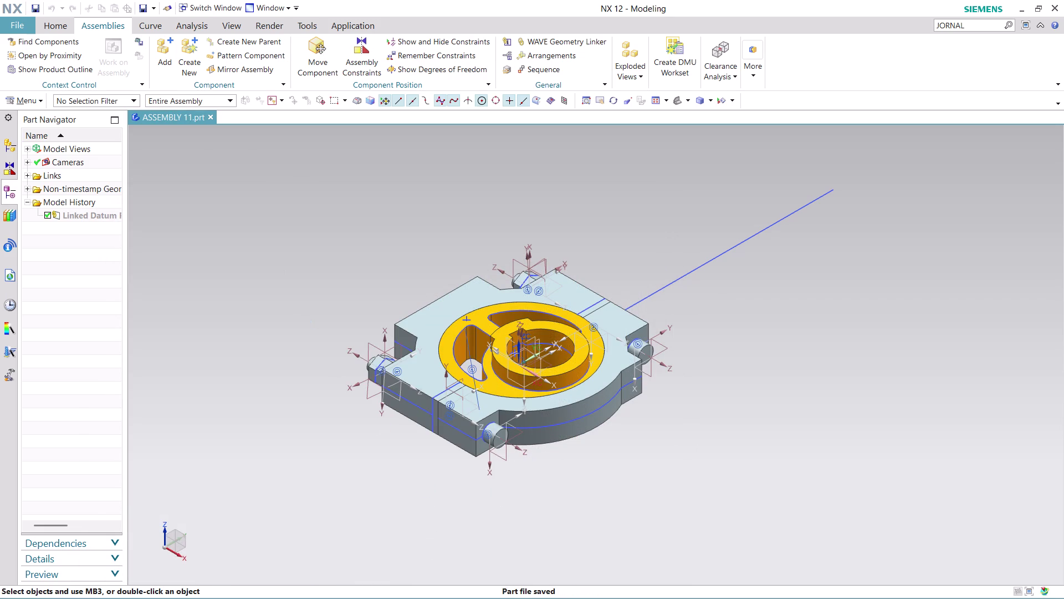
Start exporting the assembly to PDF from the File menu.
click(23, 25)
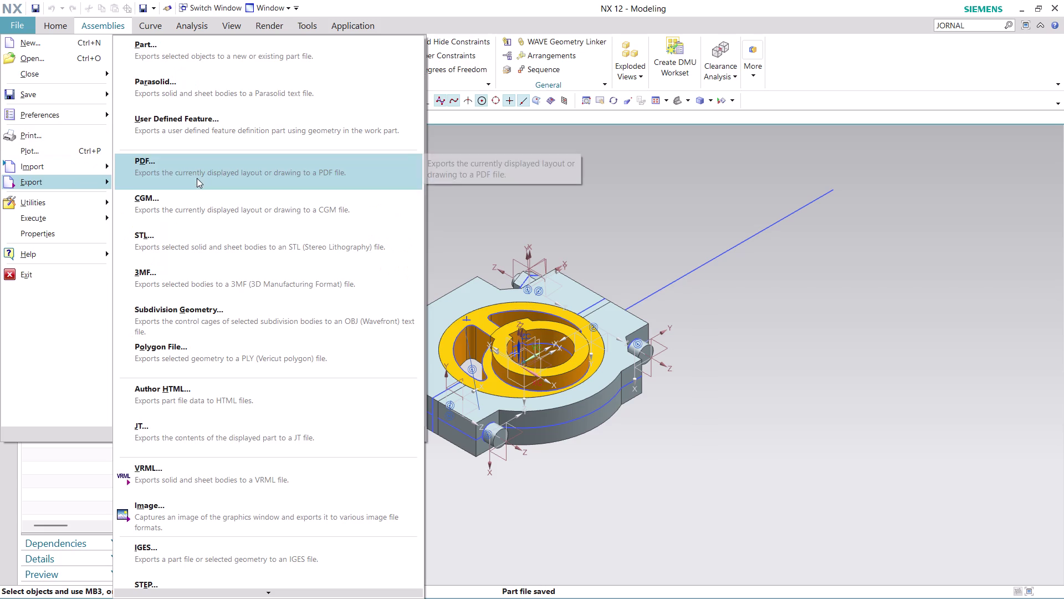
click(197, 178)
click(196, 245)
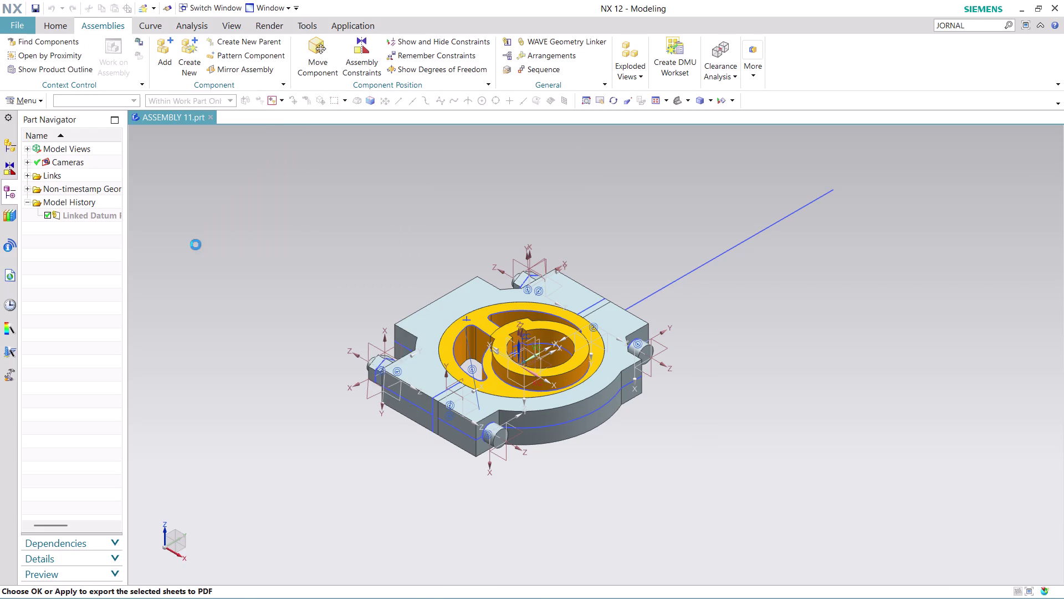